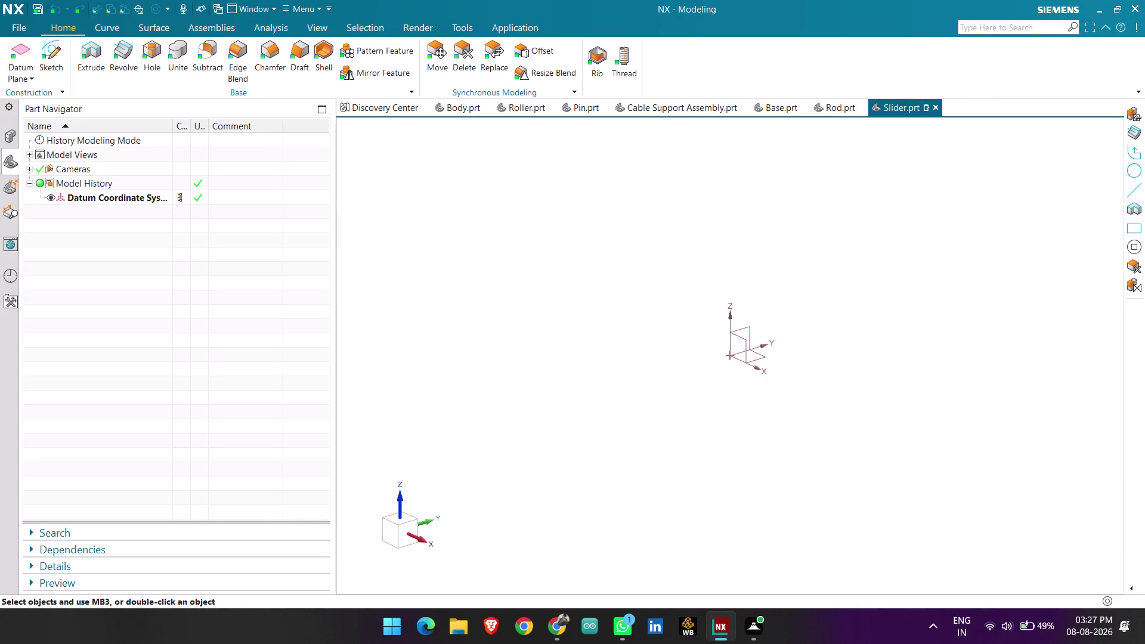
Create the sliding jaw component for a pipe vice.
Open a sketch on the Slider's Front datum plane, ready to draw lines.
click(53, 50)
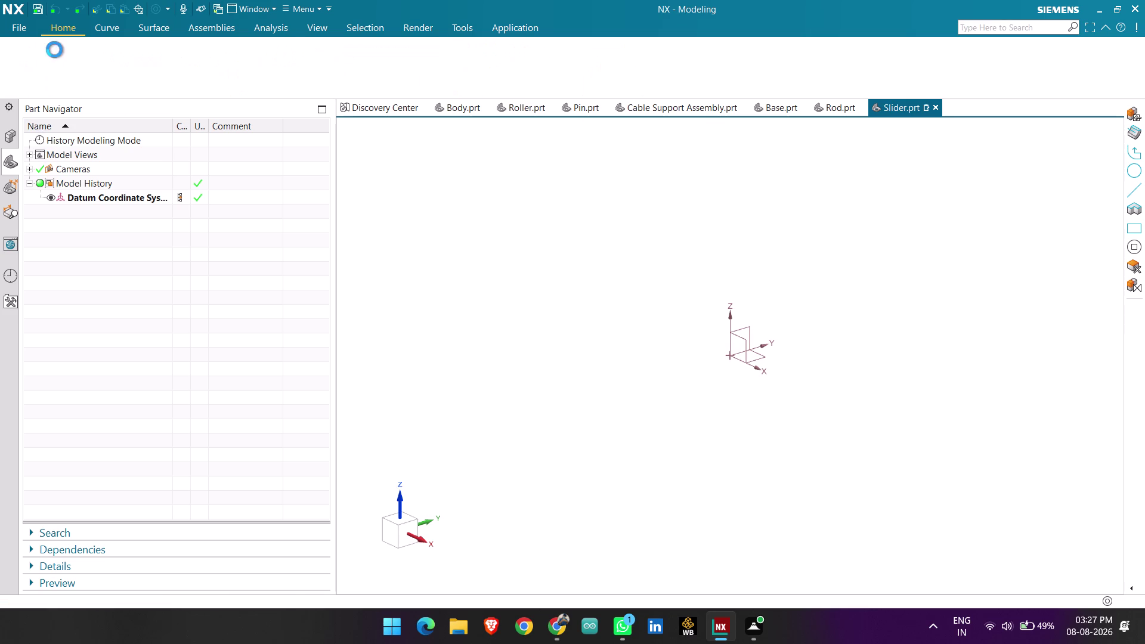
click(670, 232)
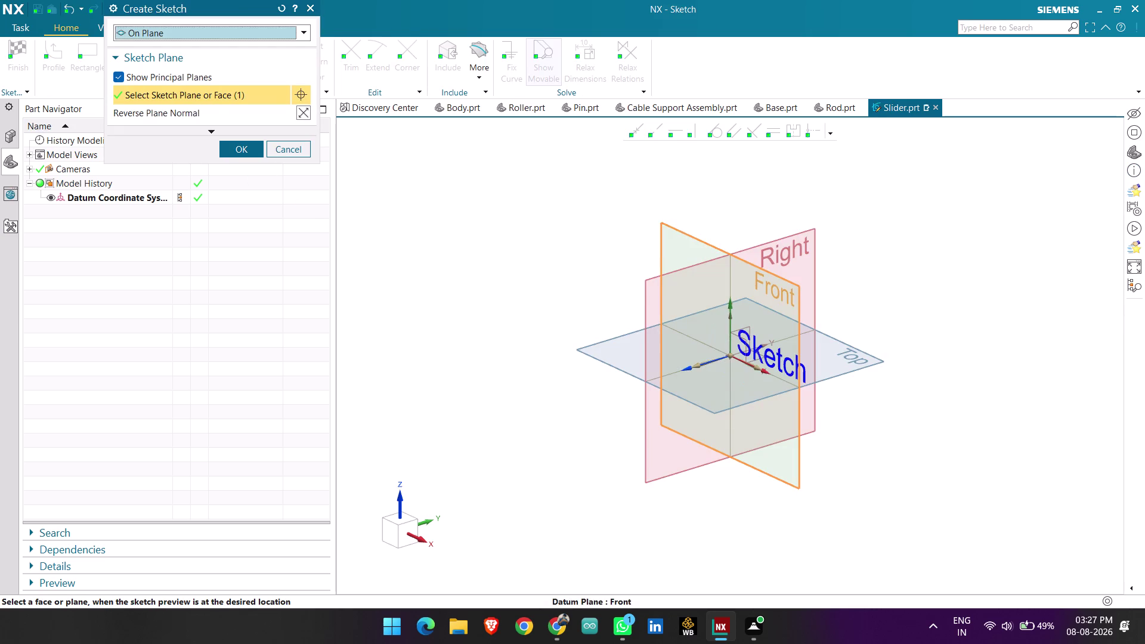
middle_click(675, 235)
scroll(up, 3)
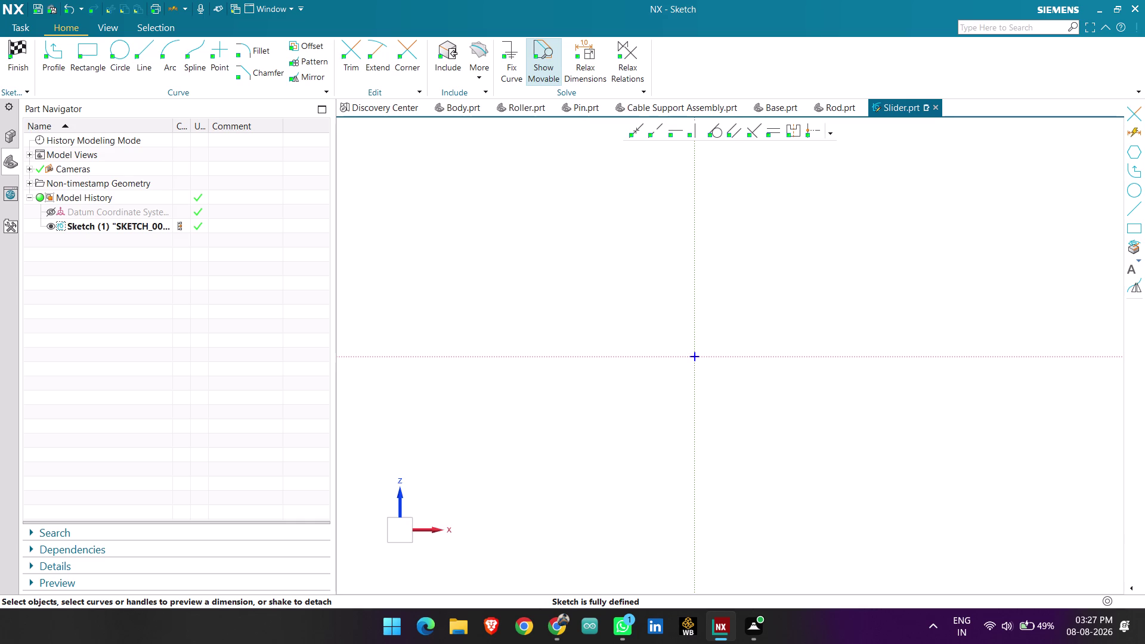
click(151, 49)
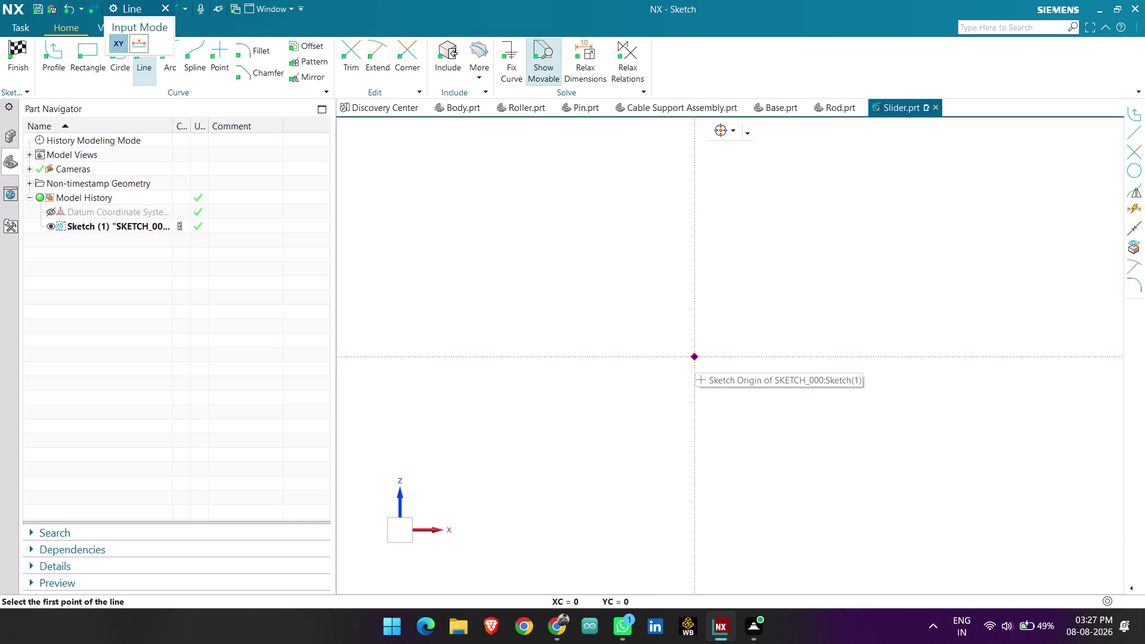
click(696, 357)
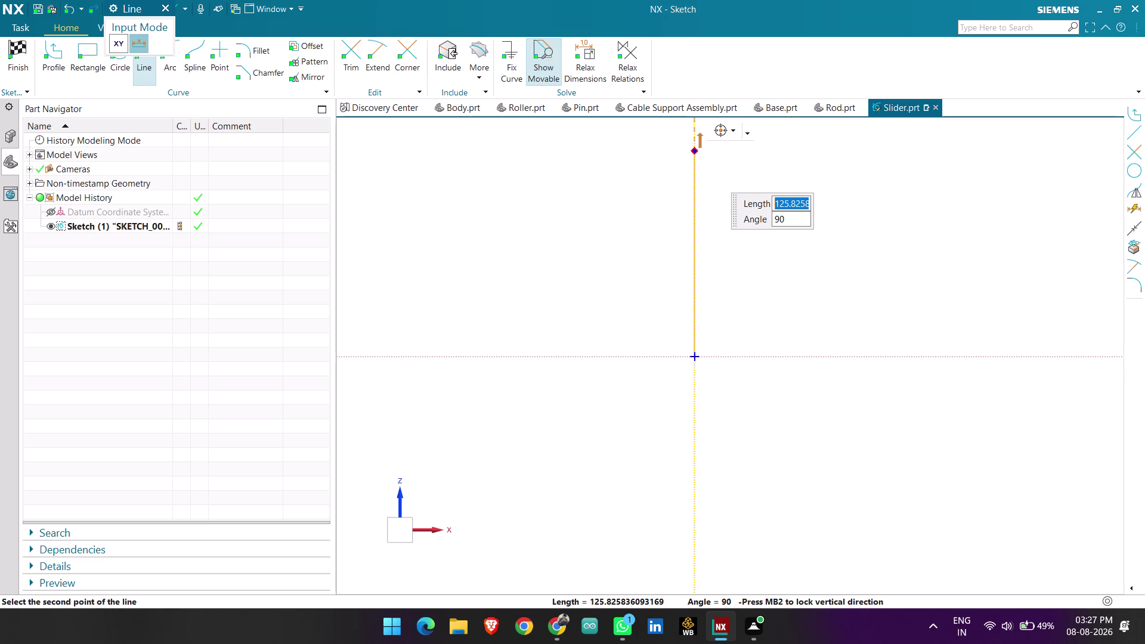
text(80)
key(Return)
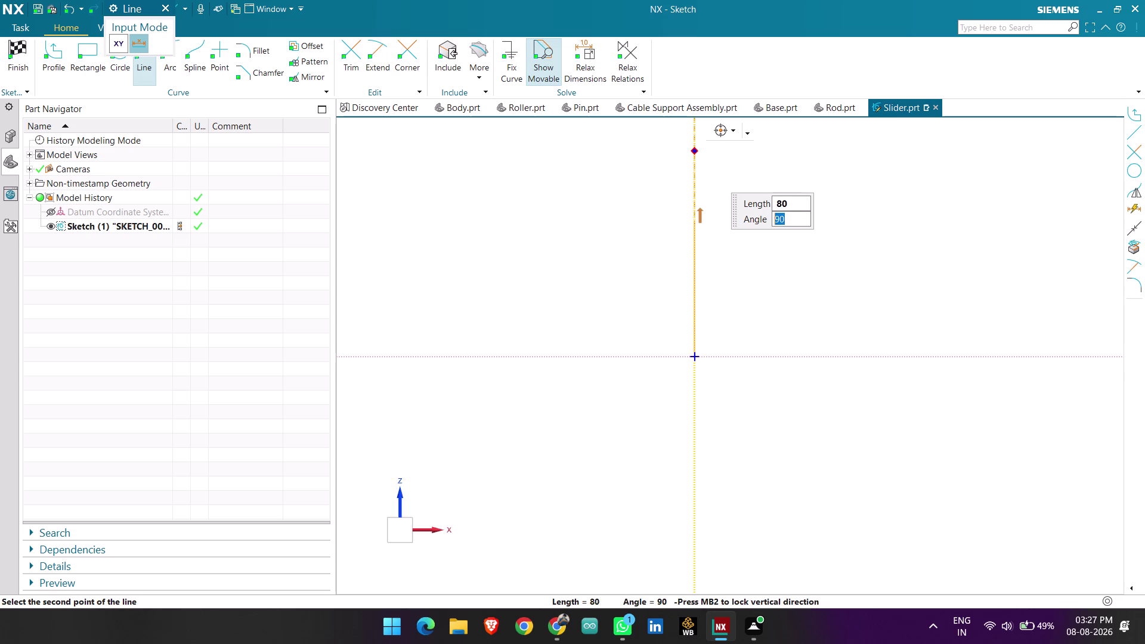
key(Return)
scroll(up, 3)
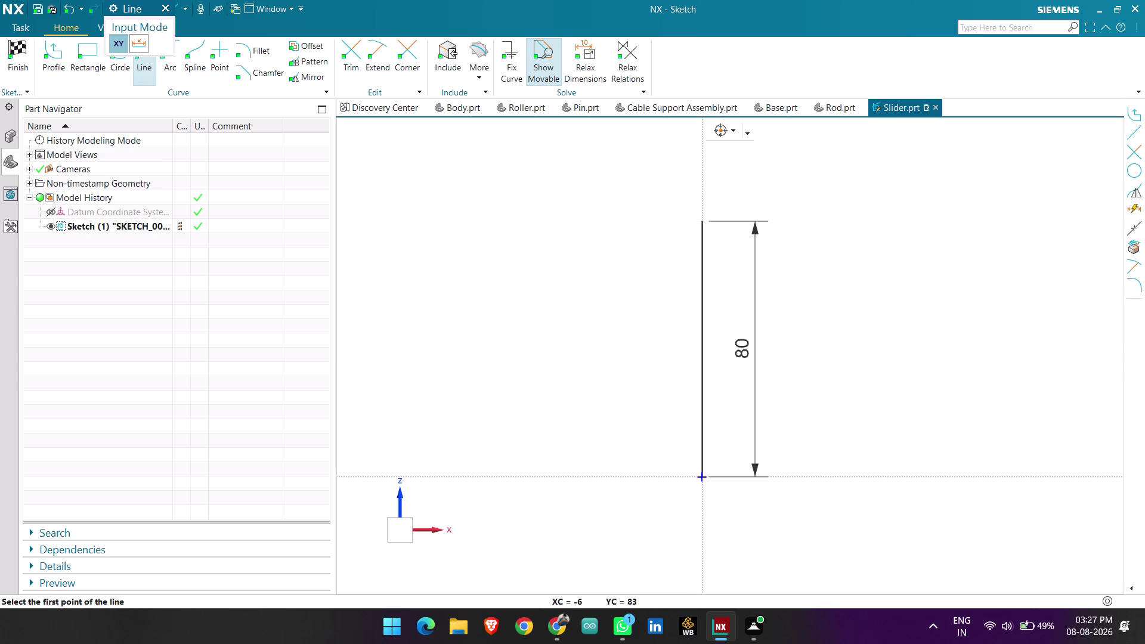
key(z)
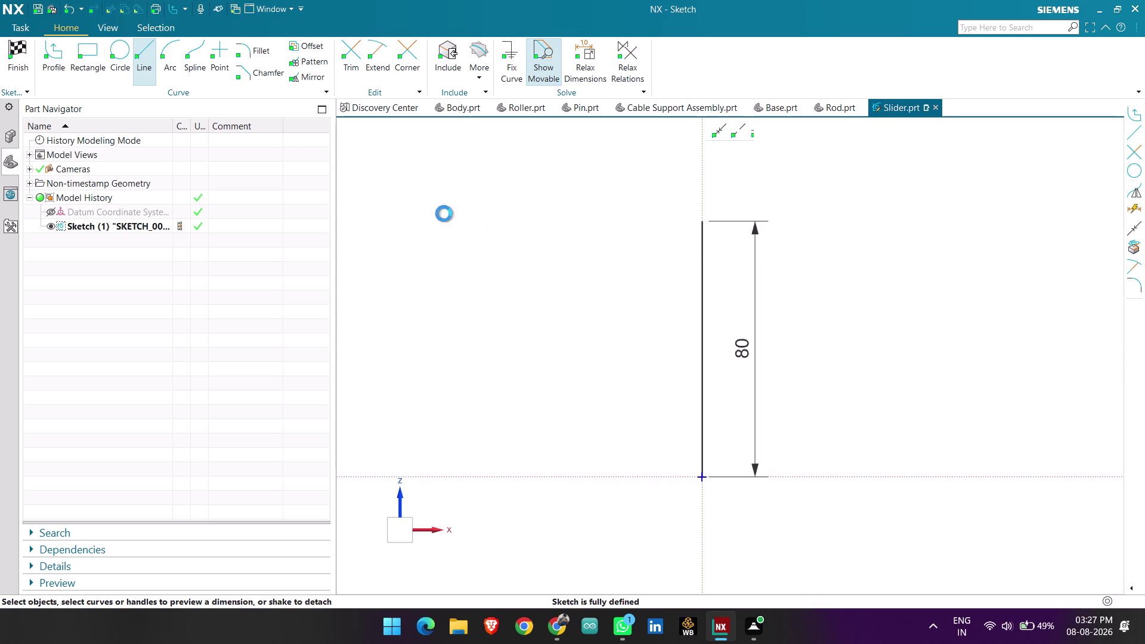
click(700, 220)
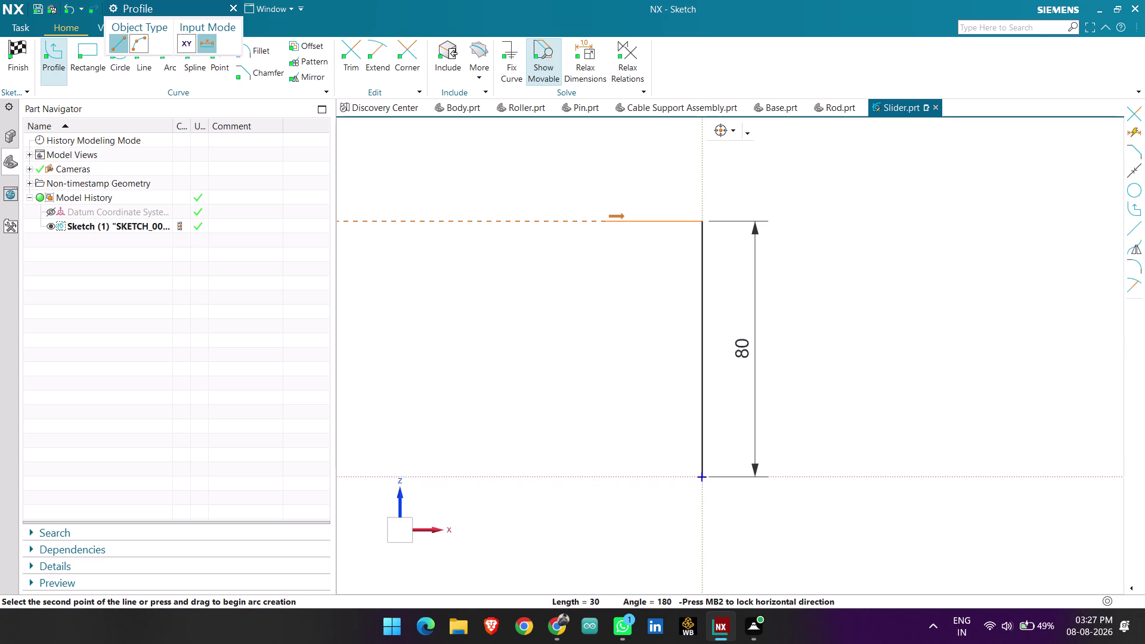
text(12)
key(Return)
key(Return)
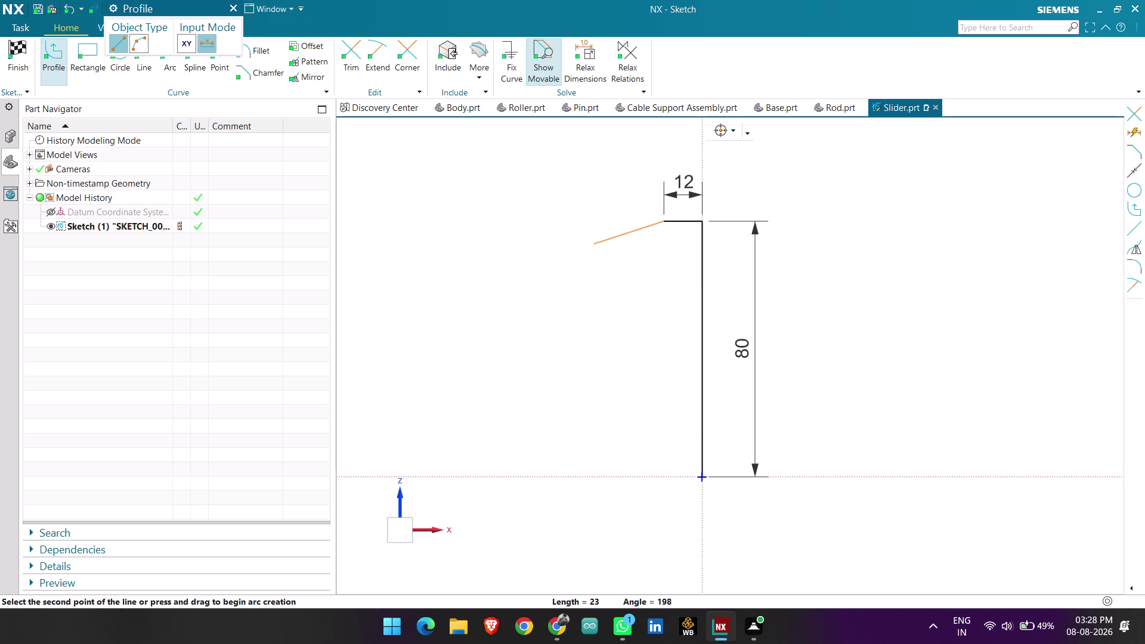
key(ctrl+z)
key(Escape)
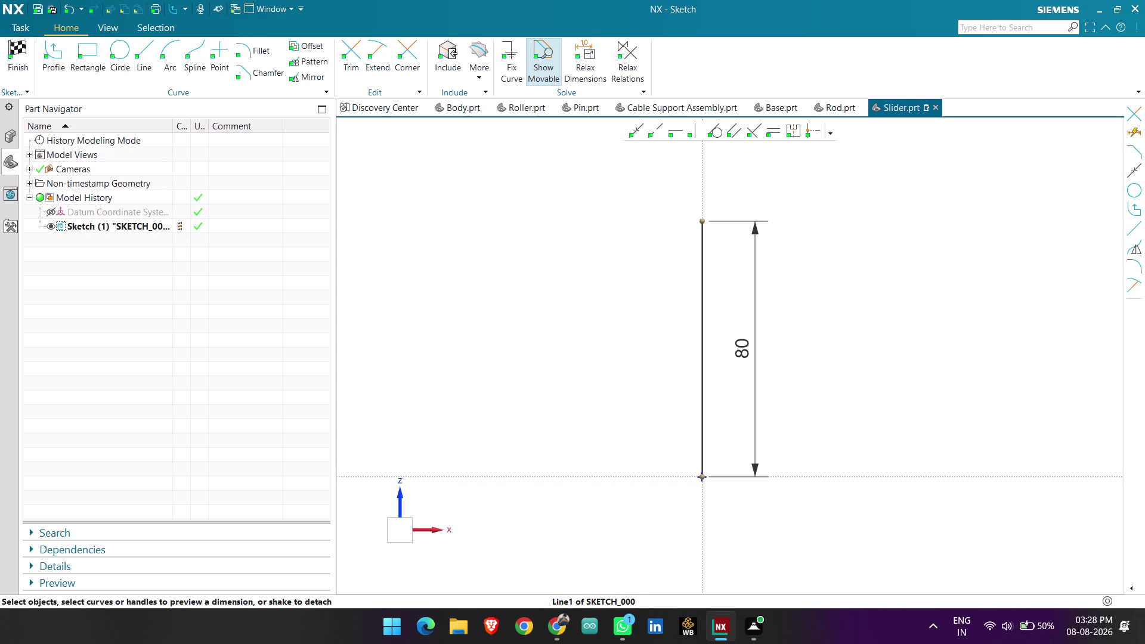
key(ctrl+z)
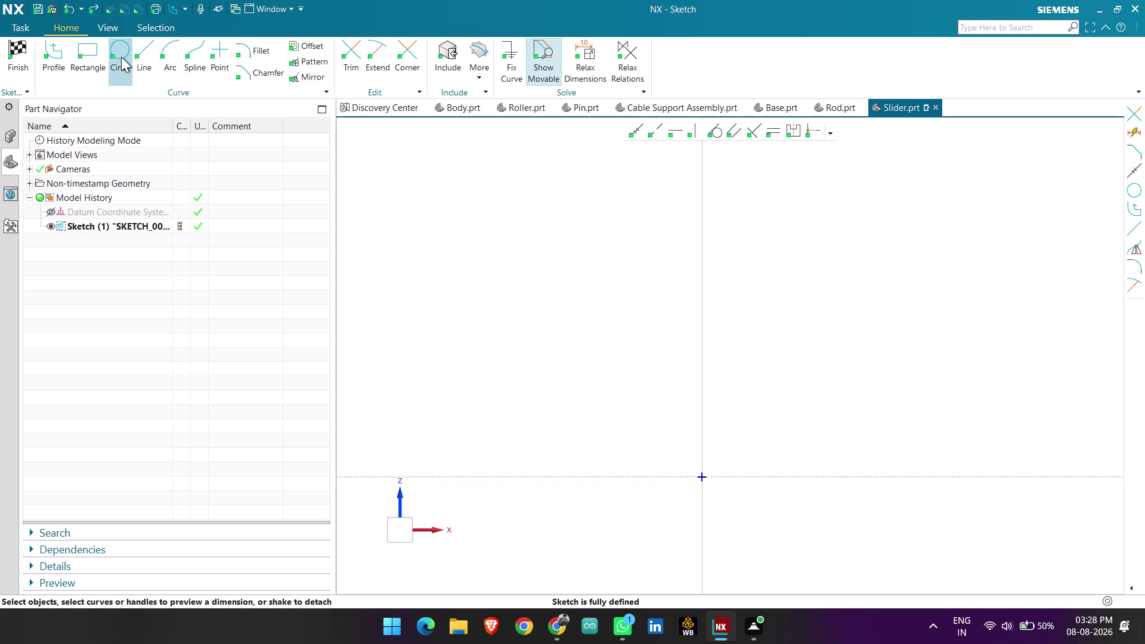
Draw a 48 mm diameter circle centred at the sketch origin.
click(122, 56)
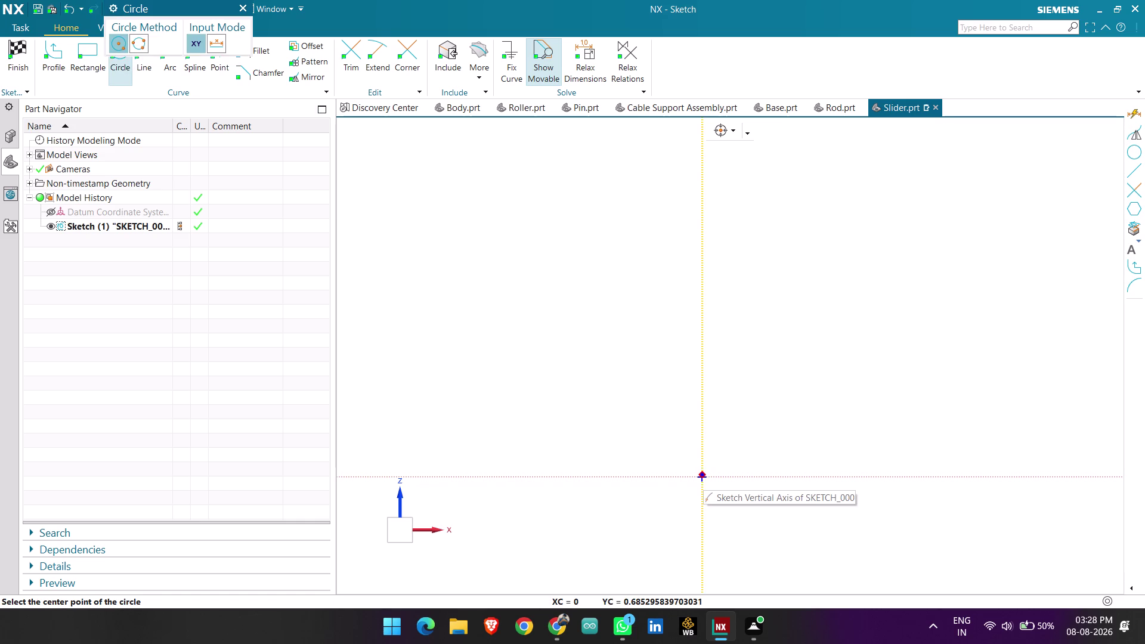
click(703, 479)
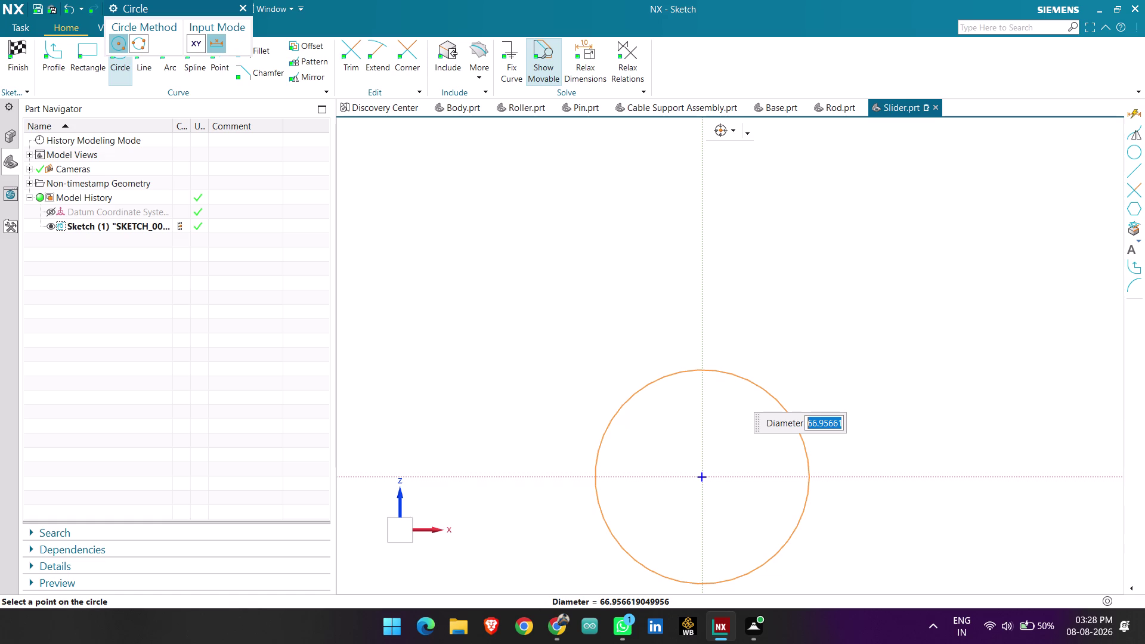
text(48)
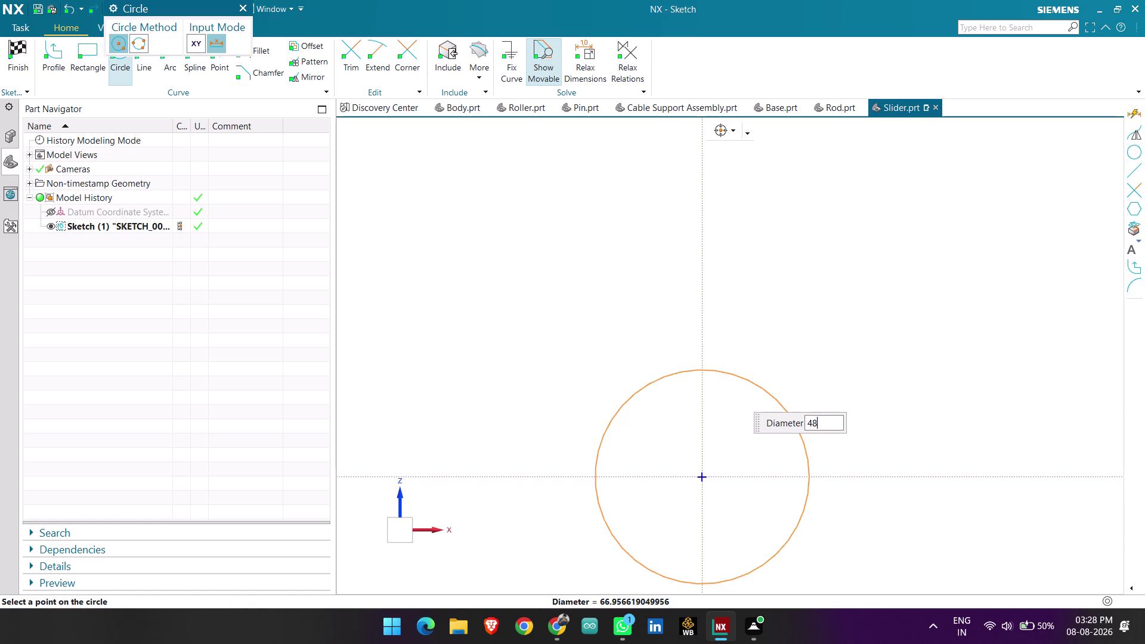
key(Return)
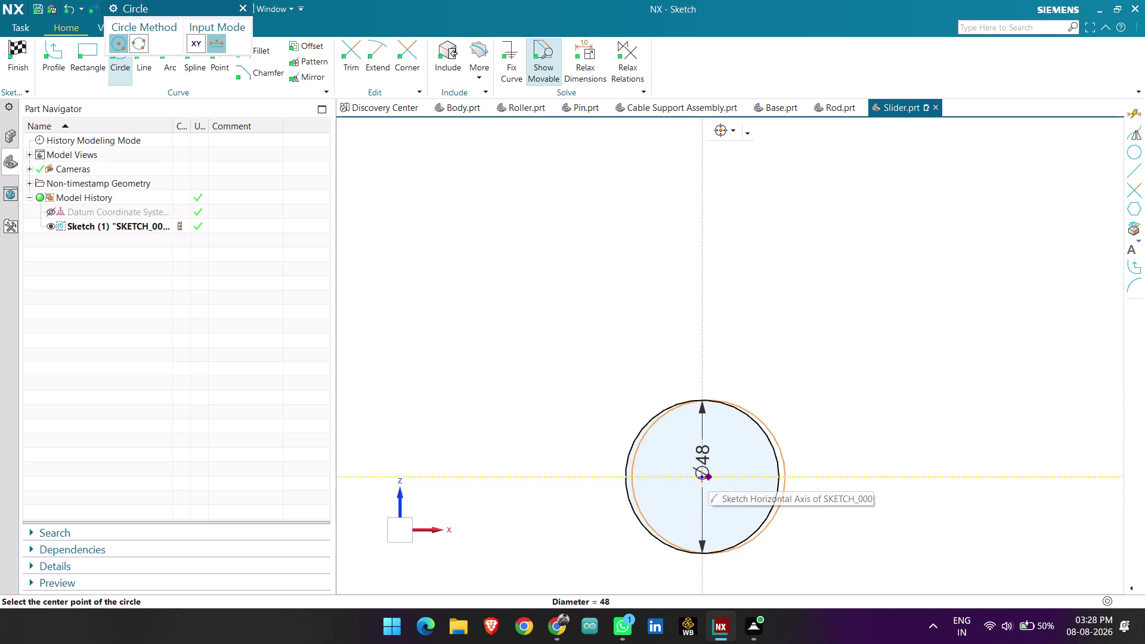
key(Escape)
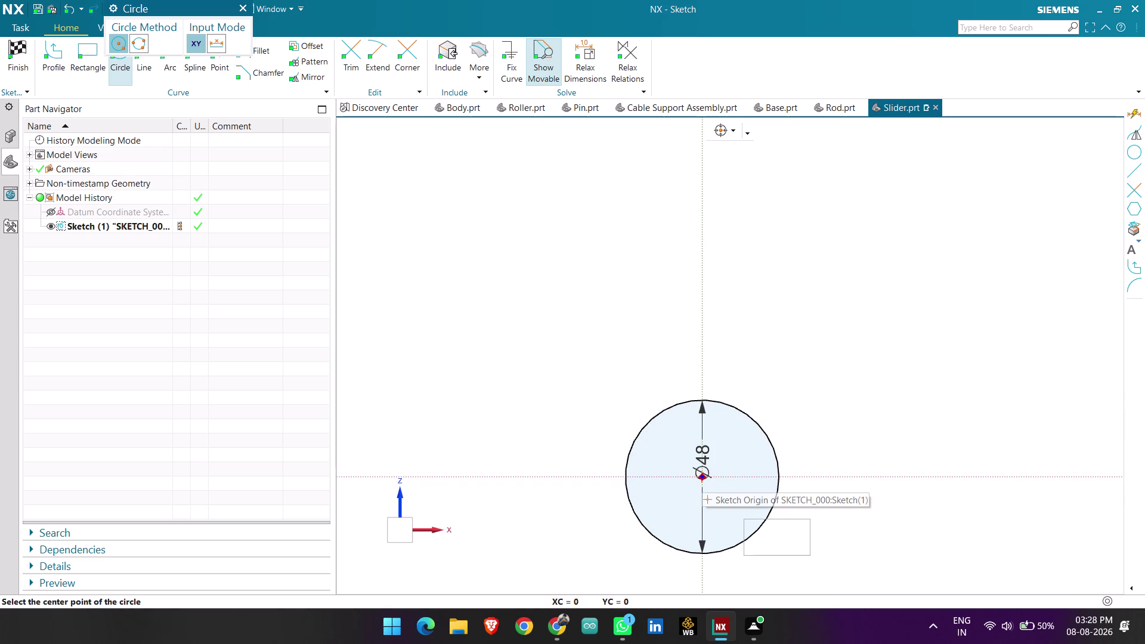
Add a concentric 72 mm diameter circle at the origin.
click(702, 478)
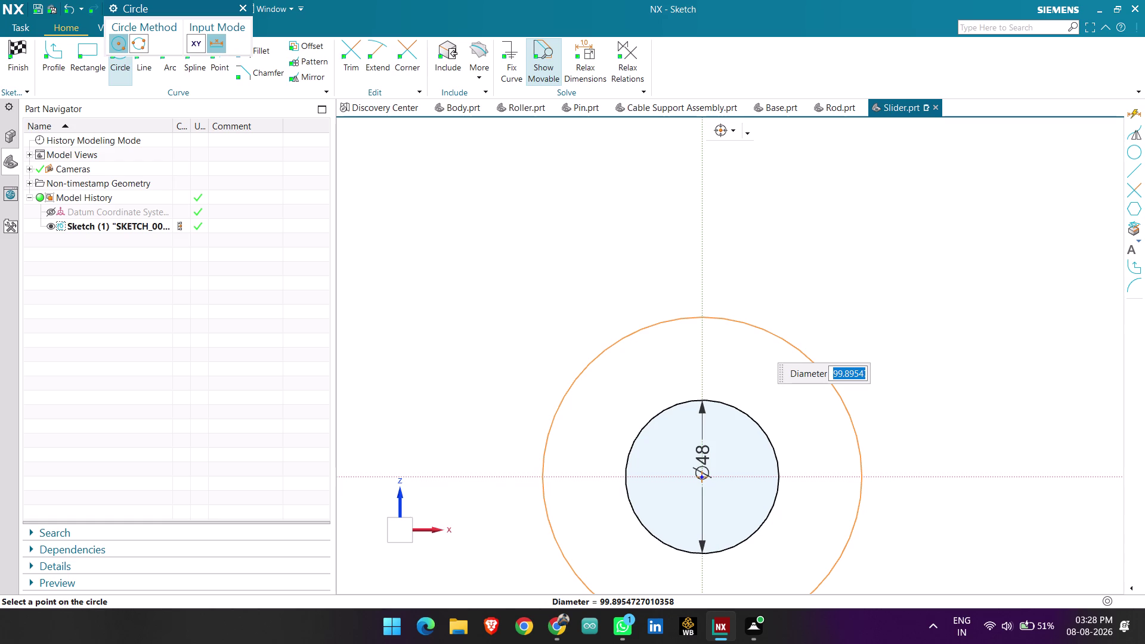
key(3)
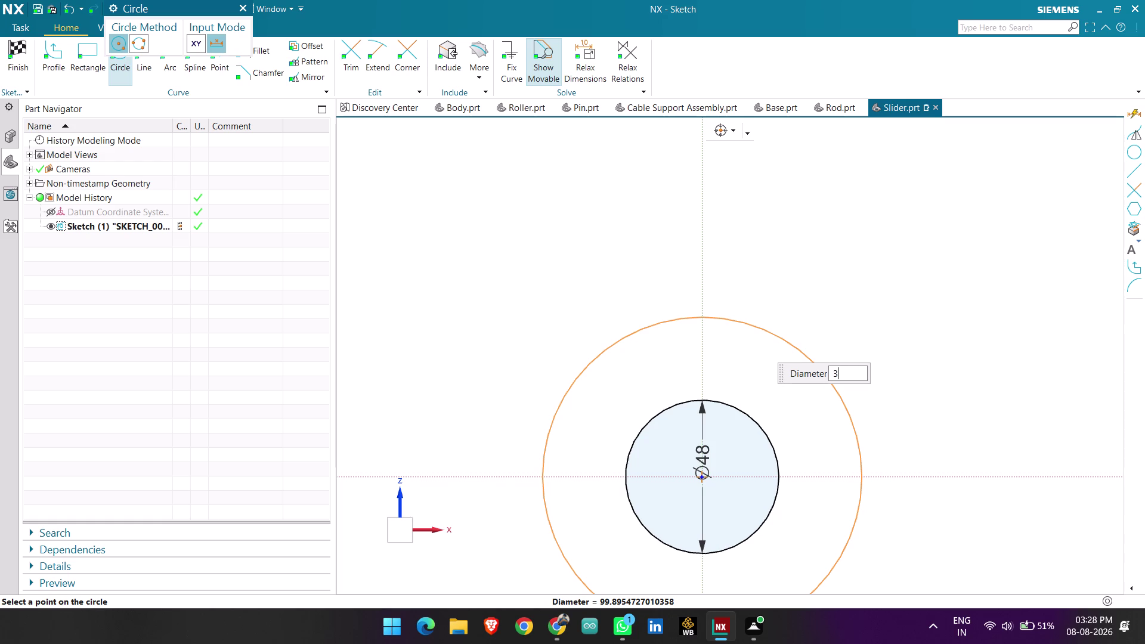
key(6)
key(shift+asterisk)
key(2)
key(Return)
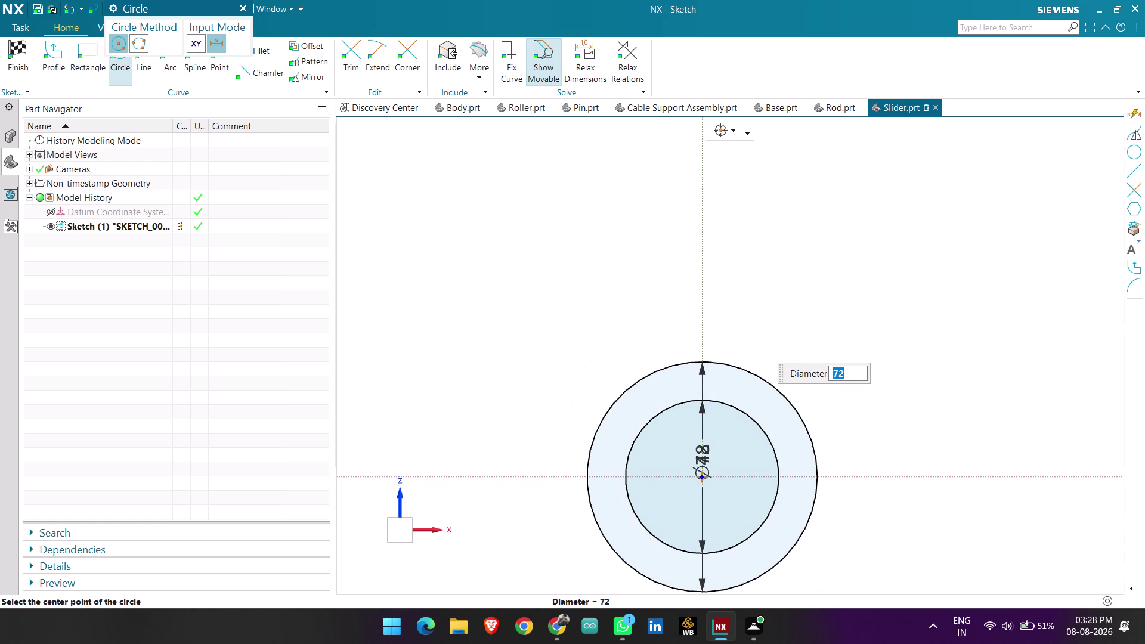
key(Escape)
key(Escape)
key(Escape)
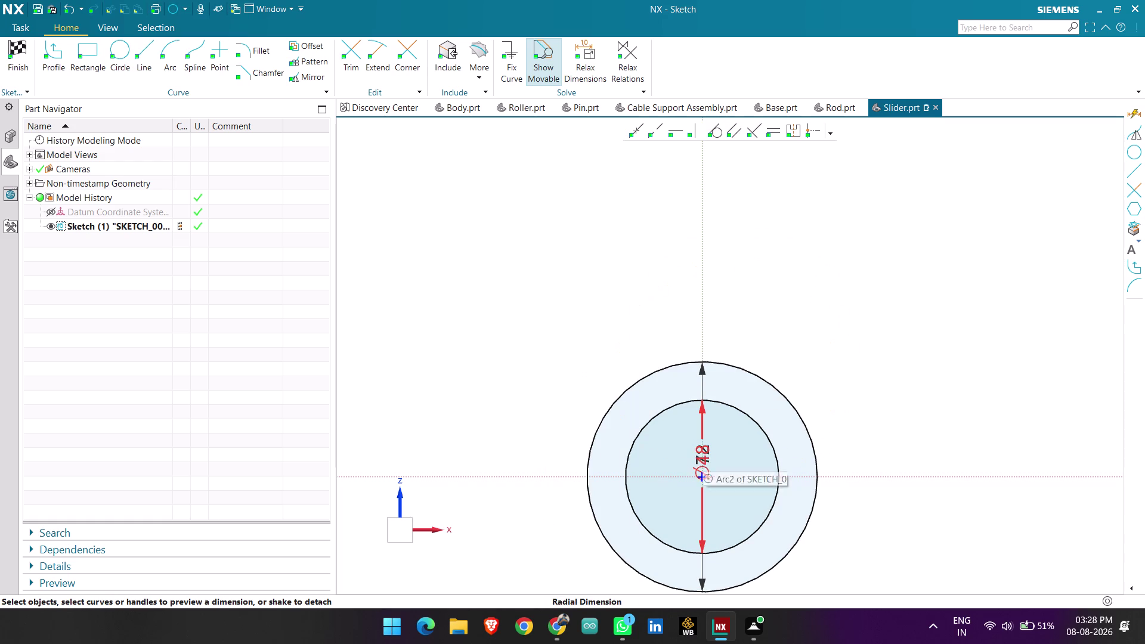
Move the Ø48 and Ø72 dimensions outside the circles.
drag(702, 456, 862, 348)
drag(701, 452, 795, 303)
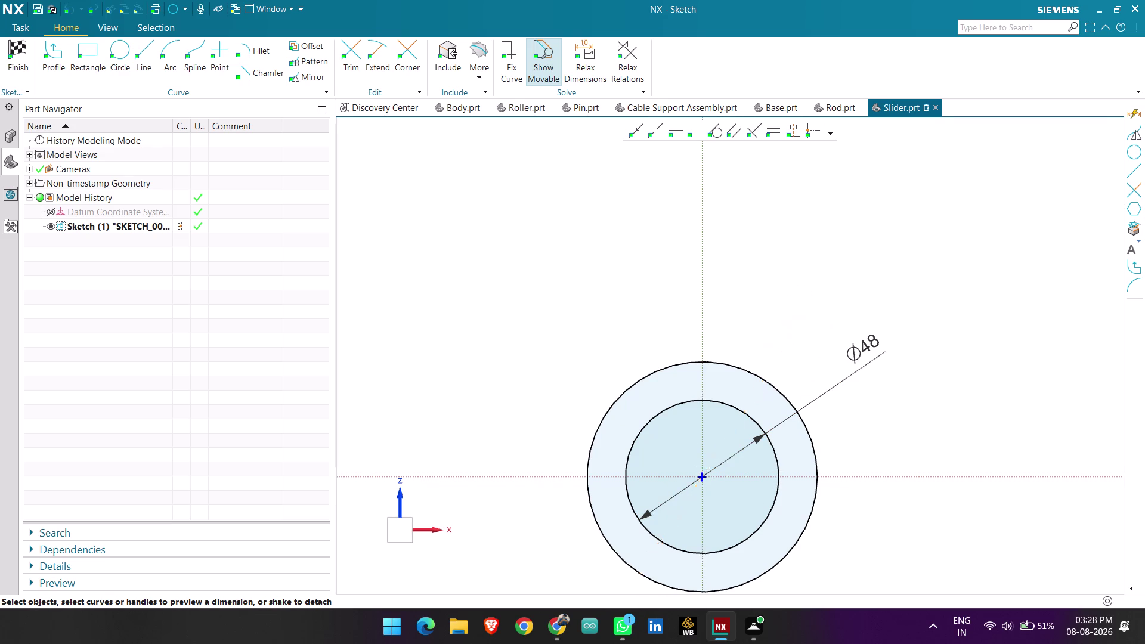
scroll(down, 3)
scroll(up, 3)
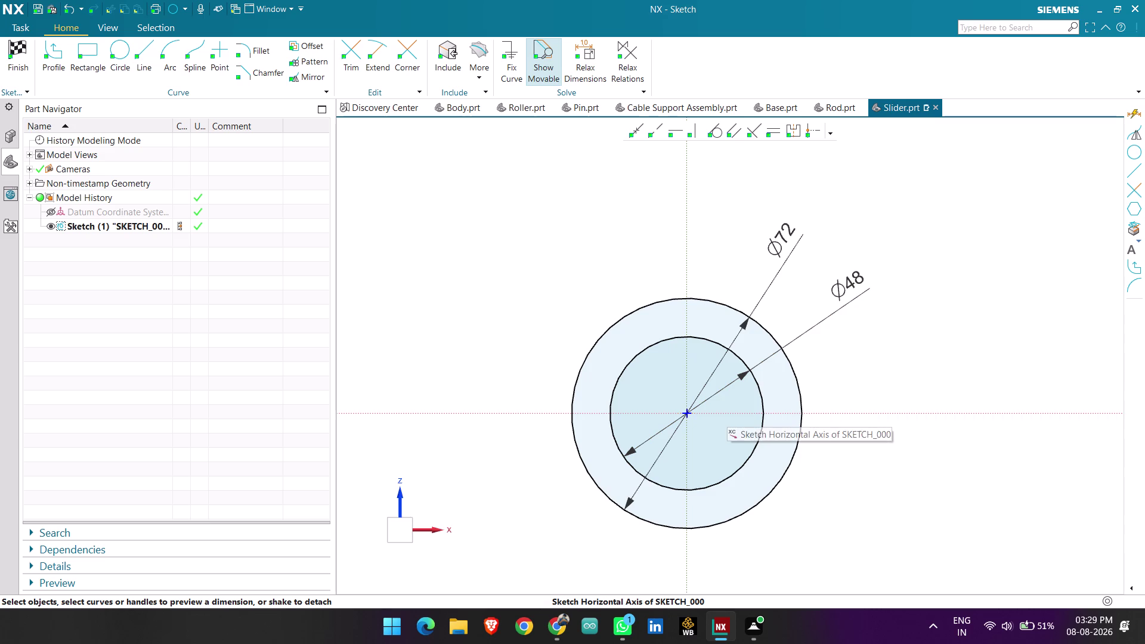
click(146, 54)
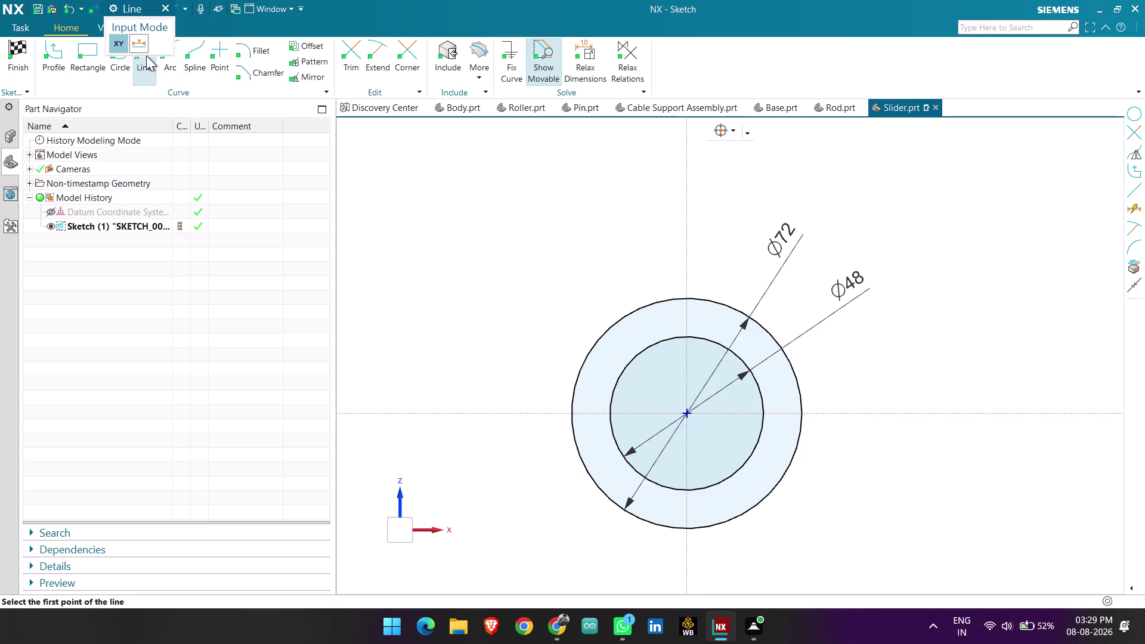
Draw a 40 mm vertical line up from the circle centre.
click(686, 413)
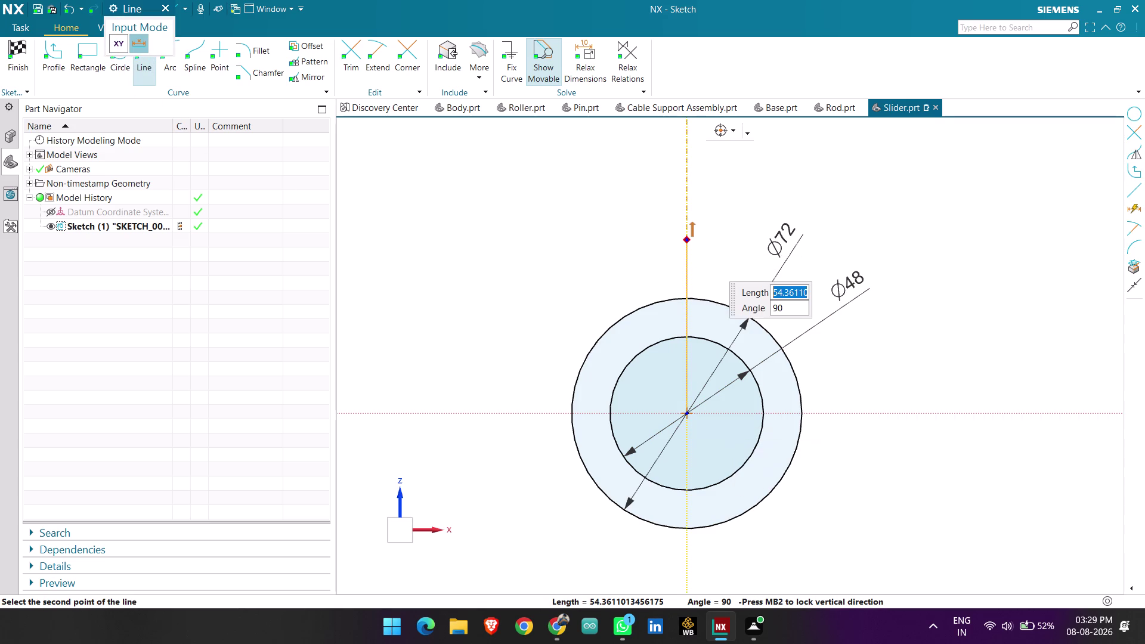
text(40)
key(Return)
key(Return)
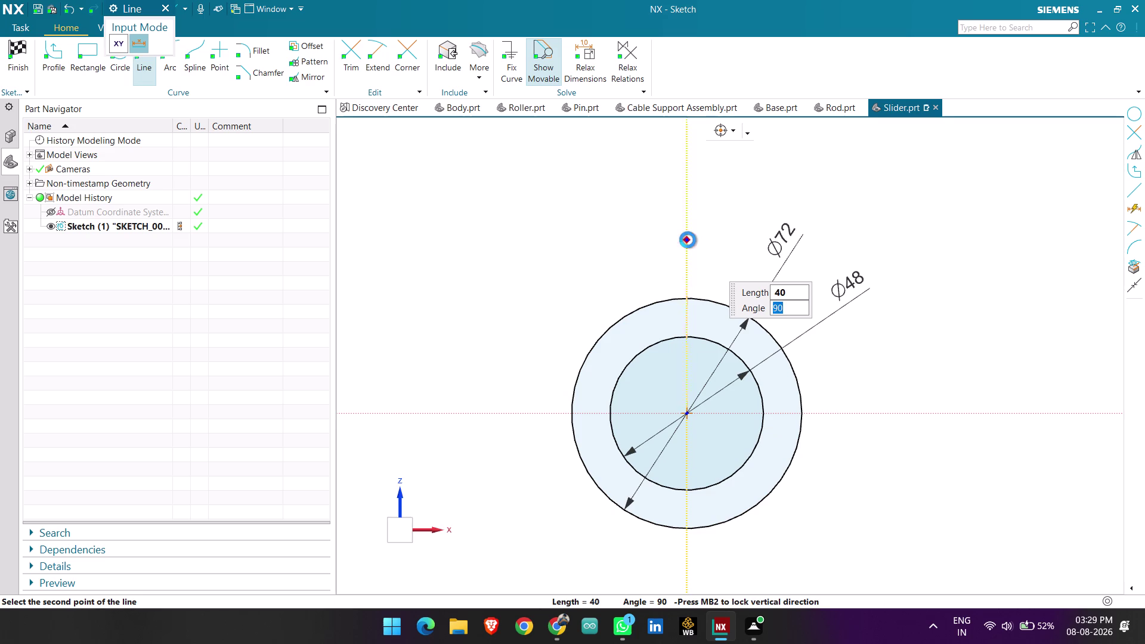
key(Escape)
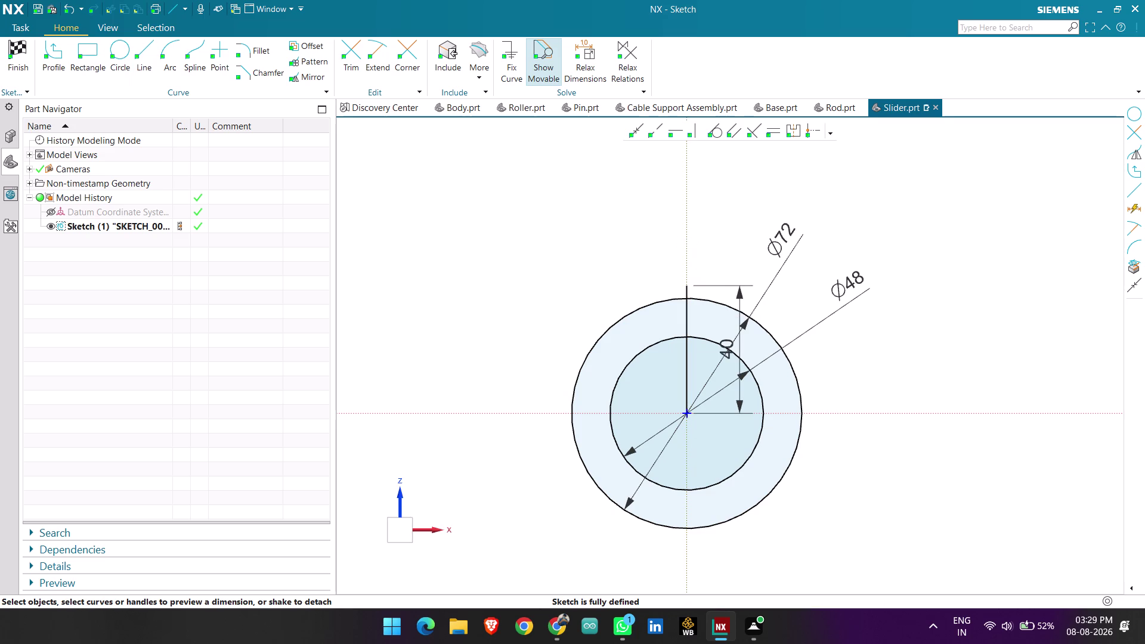
click(150, 48)
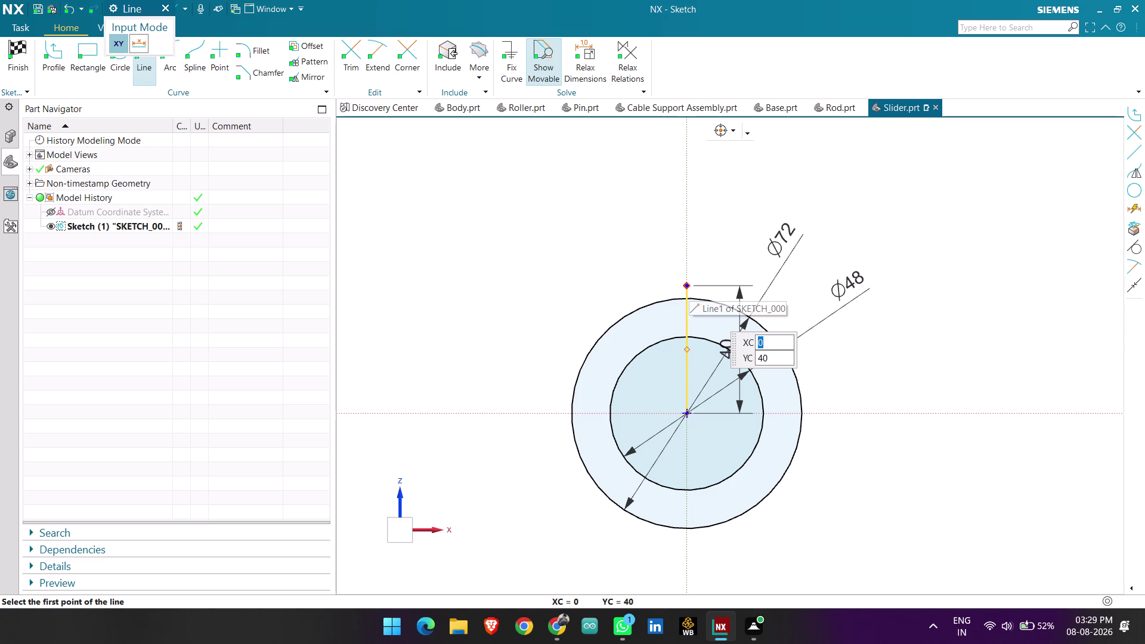
Add a 12 mm leftward top edge and a short downward stub at its end.
click(689, 290)
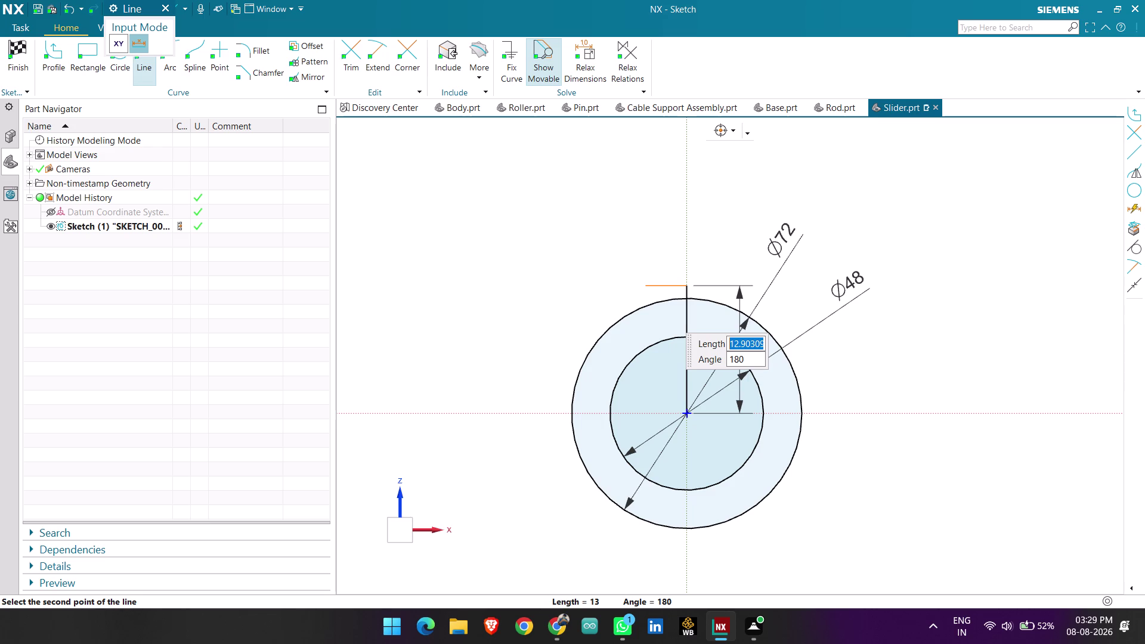
text(12)
key(Return)
key(Return)
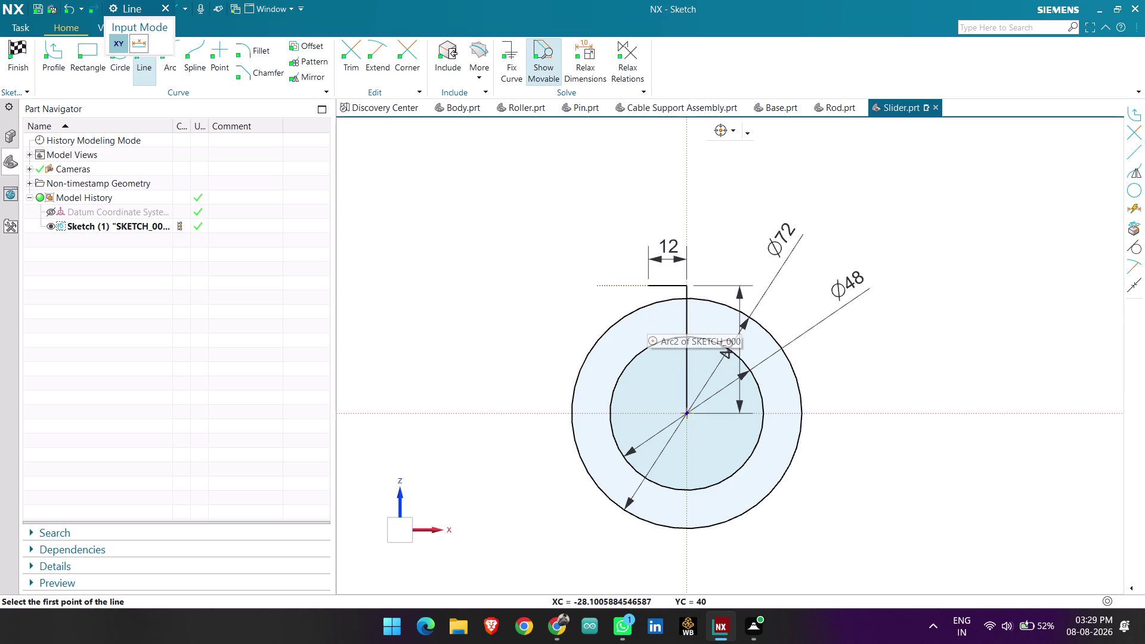
click(644, 288)
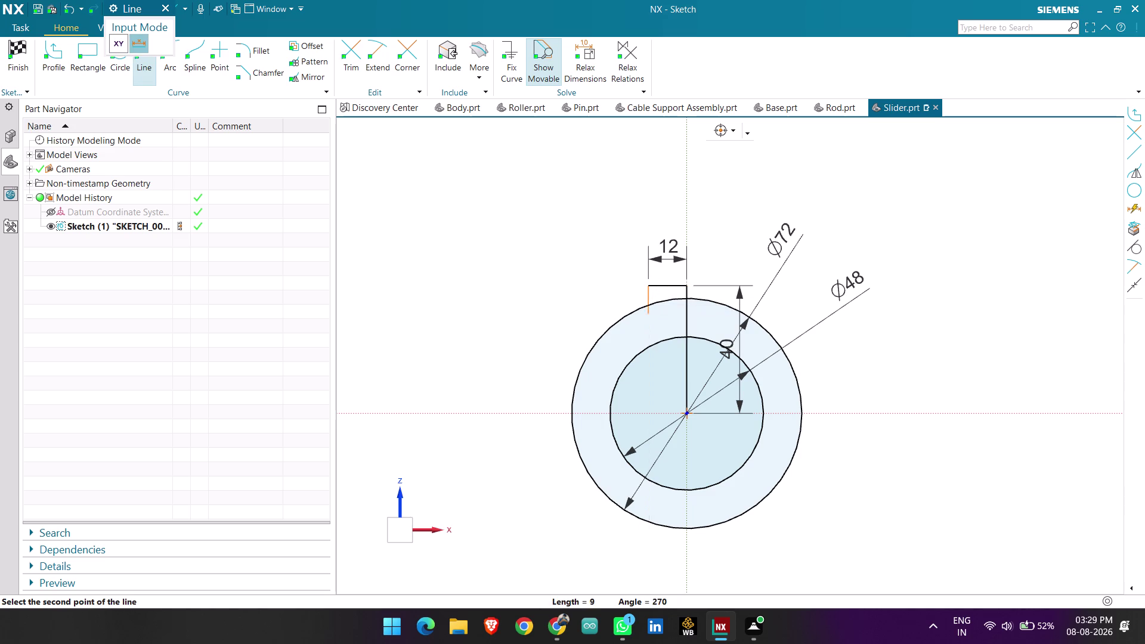
click(653, 317)
Exit the Line command and undo the last sketch action.
key(Escape)
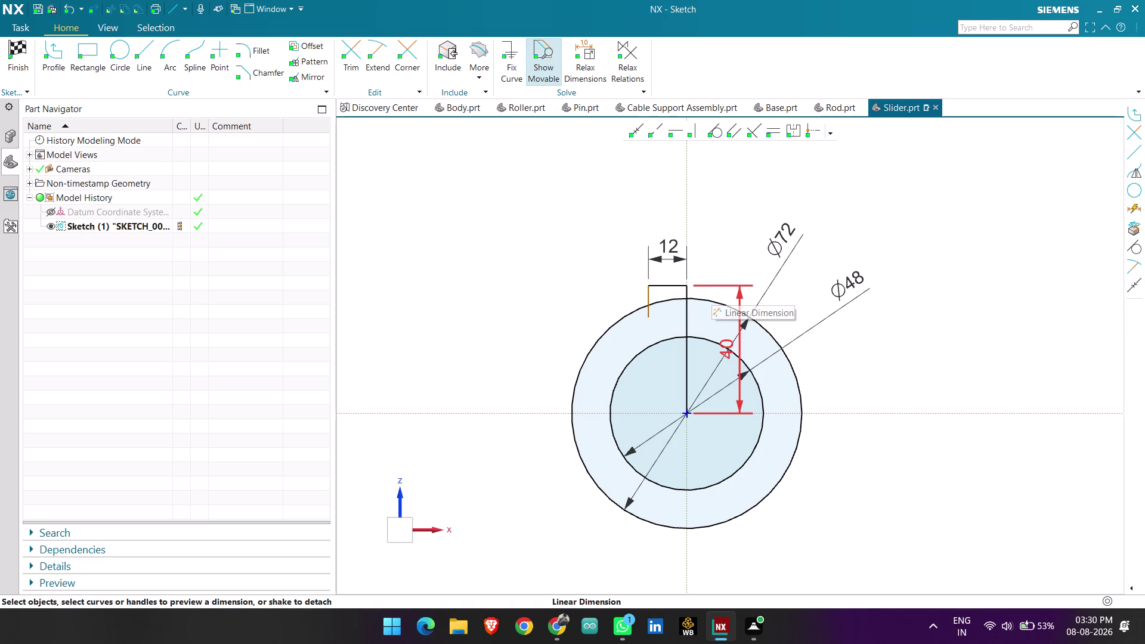
key(ctrl+z)
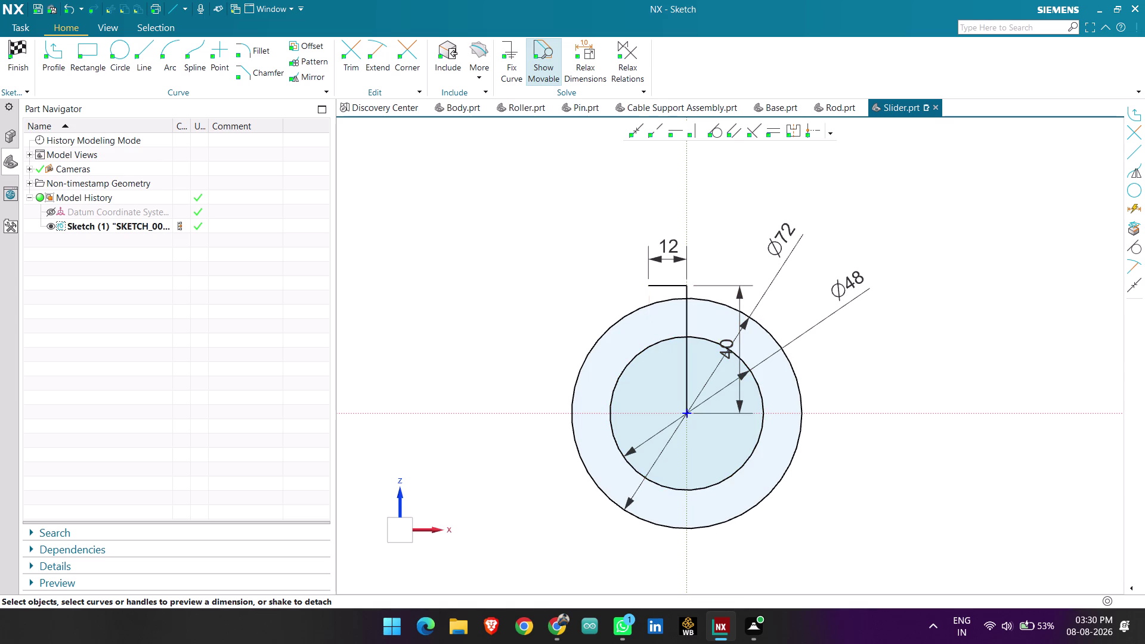
Remove the old top edge lines and change the vertical dimension to 44 mm.
key(ctrl+z)
double_click(720, 340)
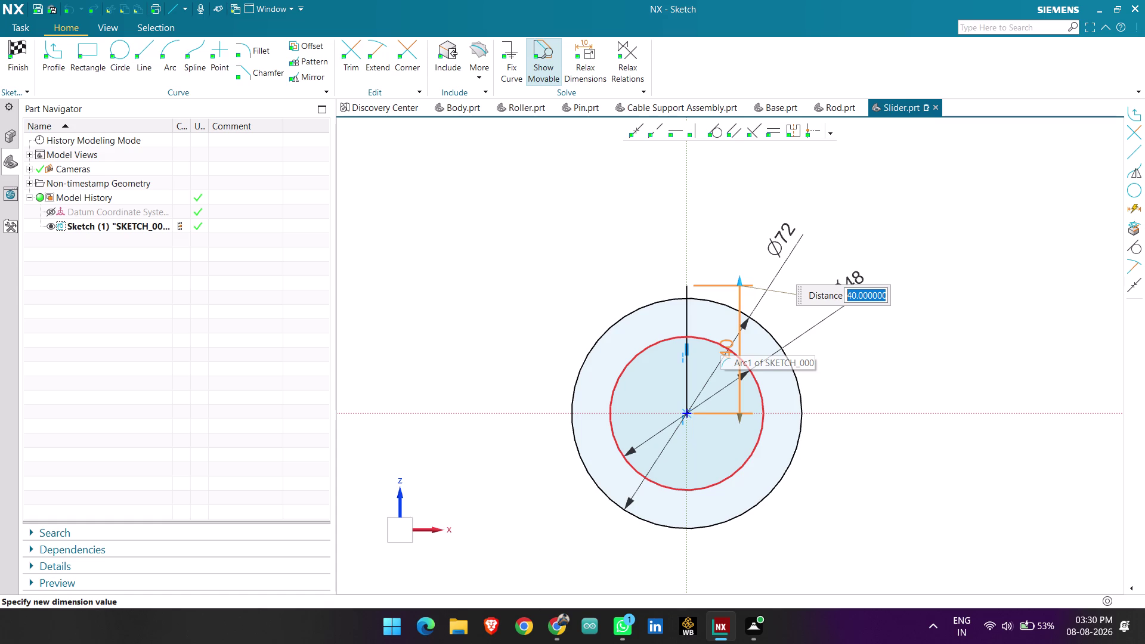
text(44)
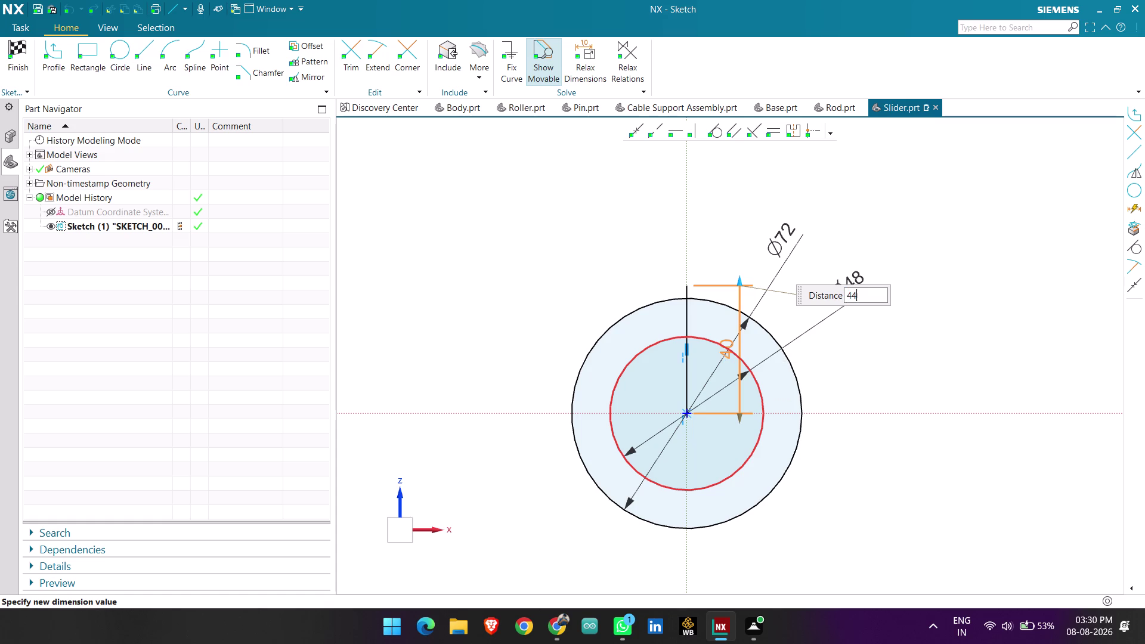
key(Return)
scroll(up, 3)
middle_click(716, 242)
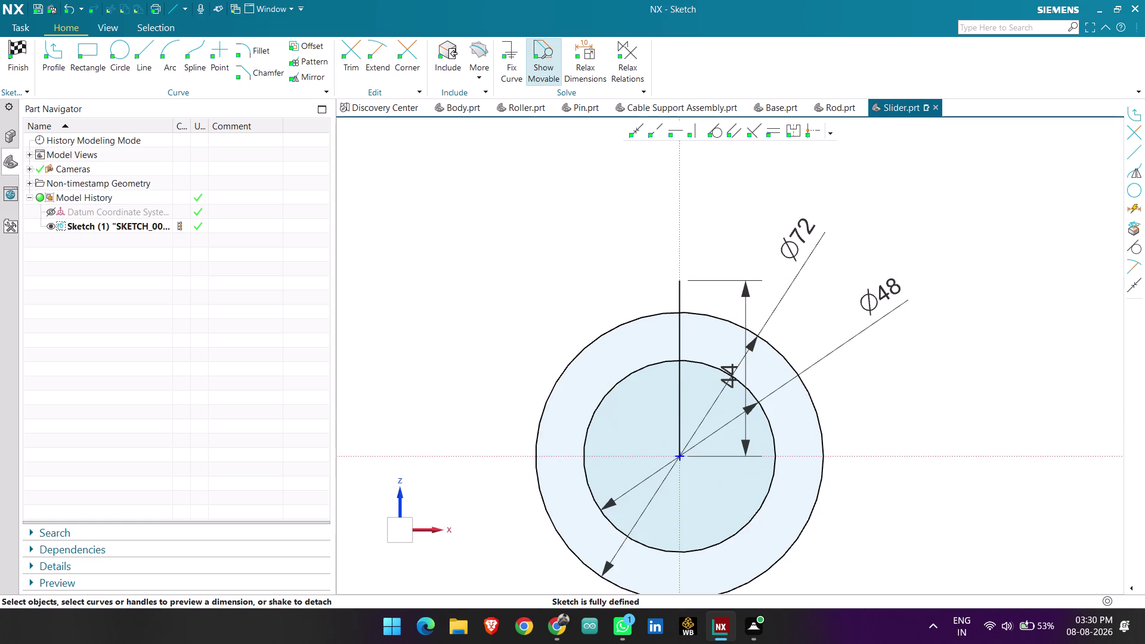
Redraw the 12 mm leftward top edge and start a line at its left end.
click(133, 64)
click(680, 282)
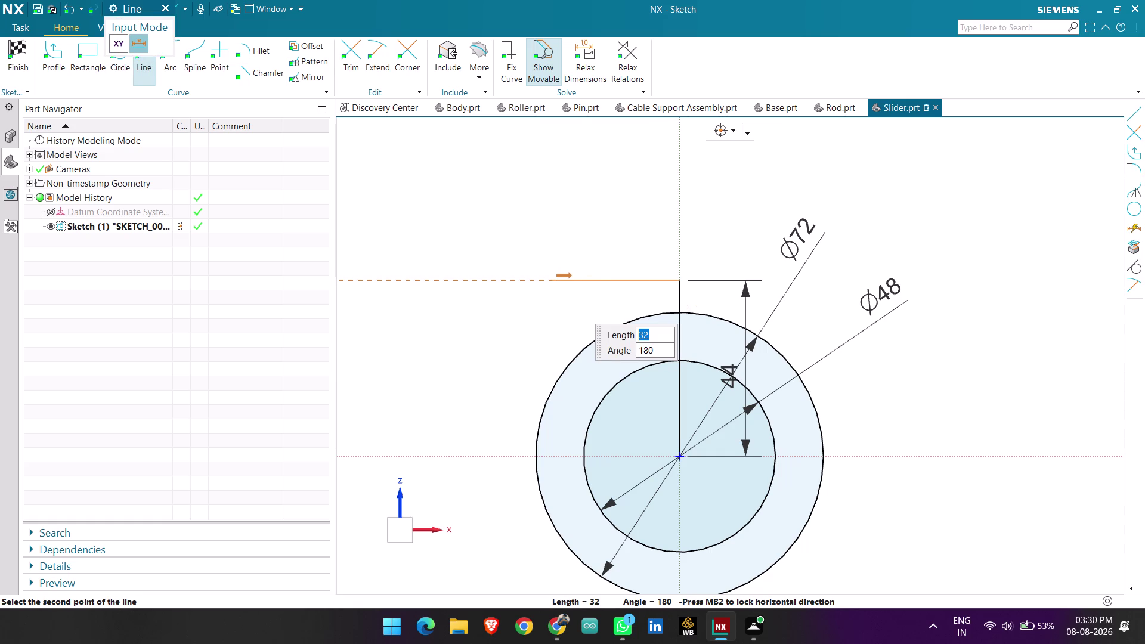
text(12)
key(Return)
key(Return)
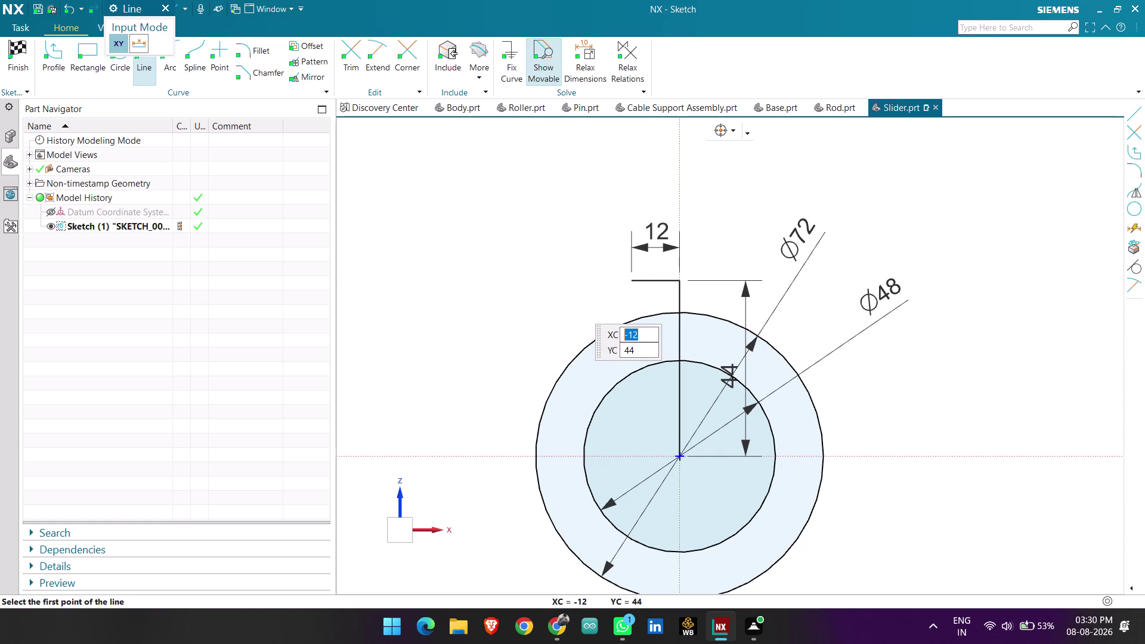
click(632, 285)
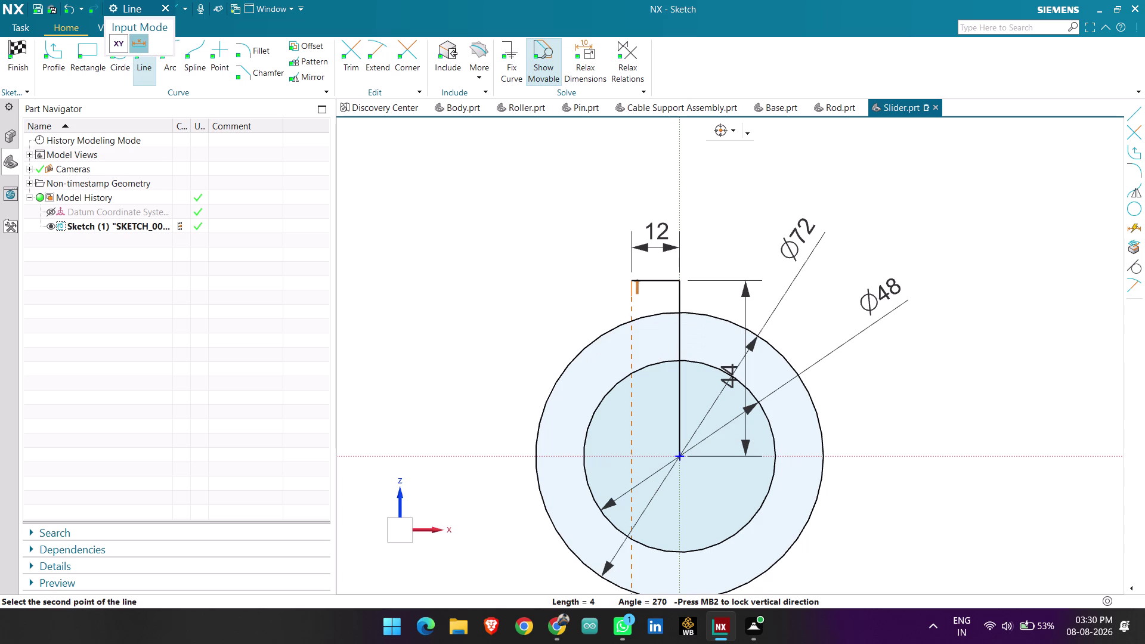
Draw the short left side and extend it to the 72 mm circle.
click(632, 299)
key(Escape)
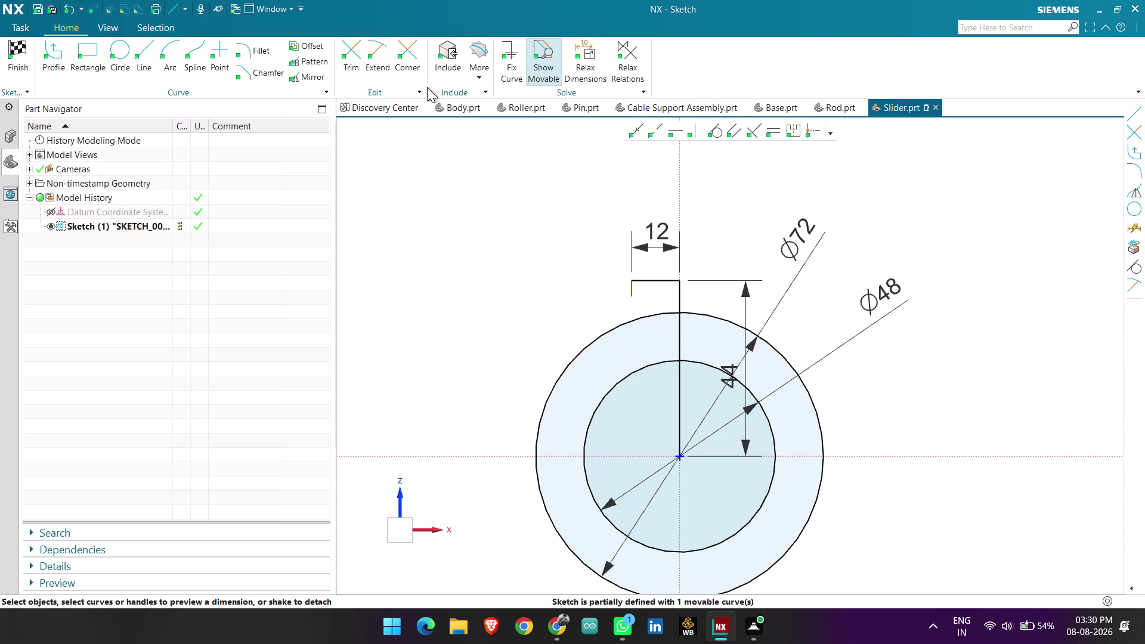
click(392, 60)
click(630, 289)
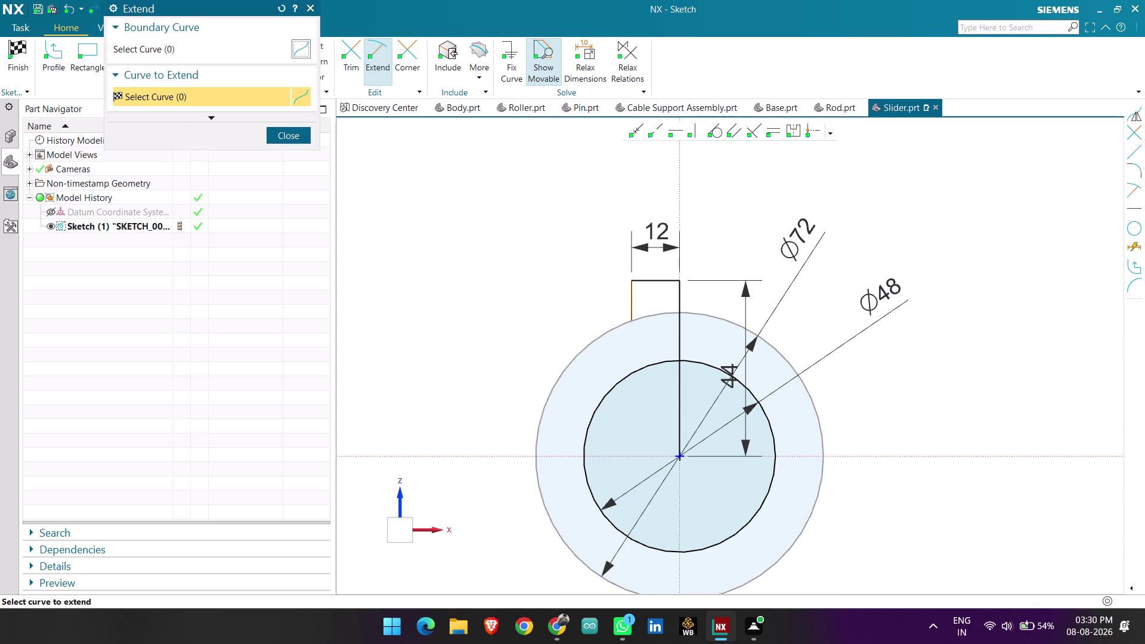
click(280, 132)
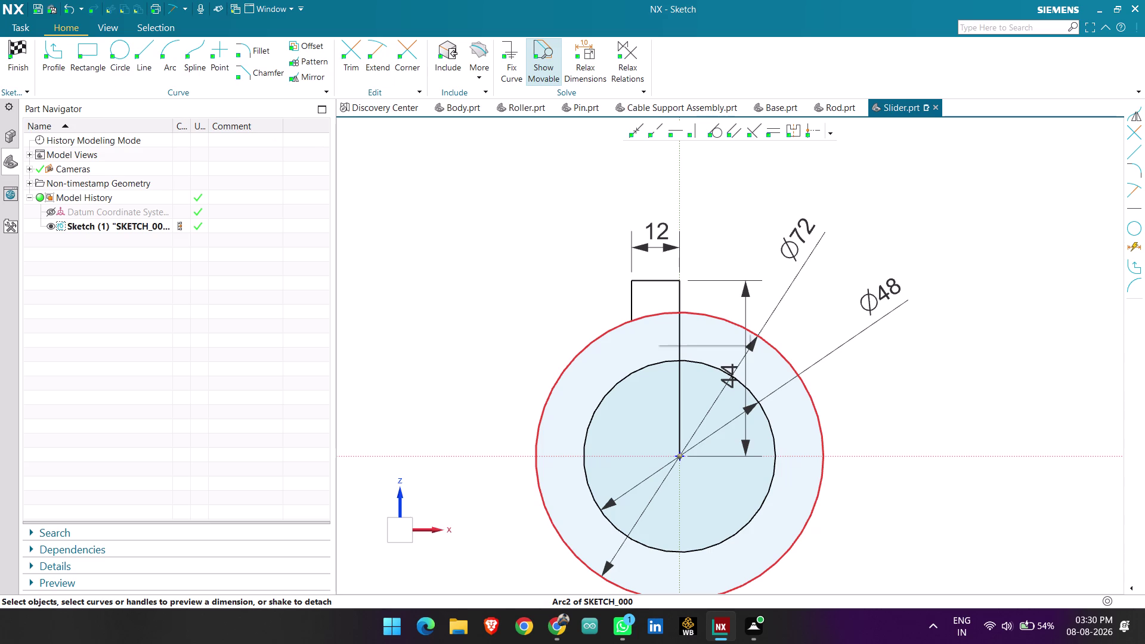
Trim the outer arc segment between the boss sides.
click(344, 50)
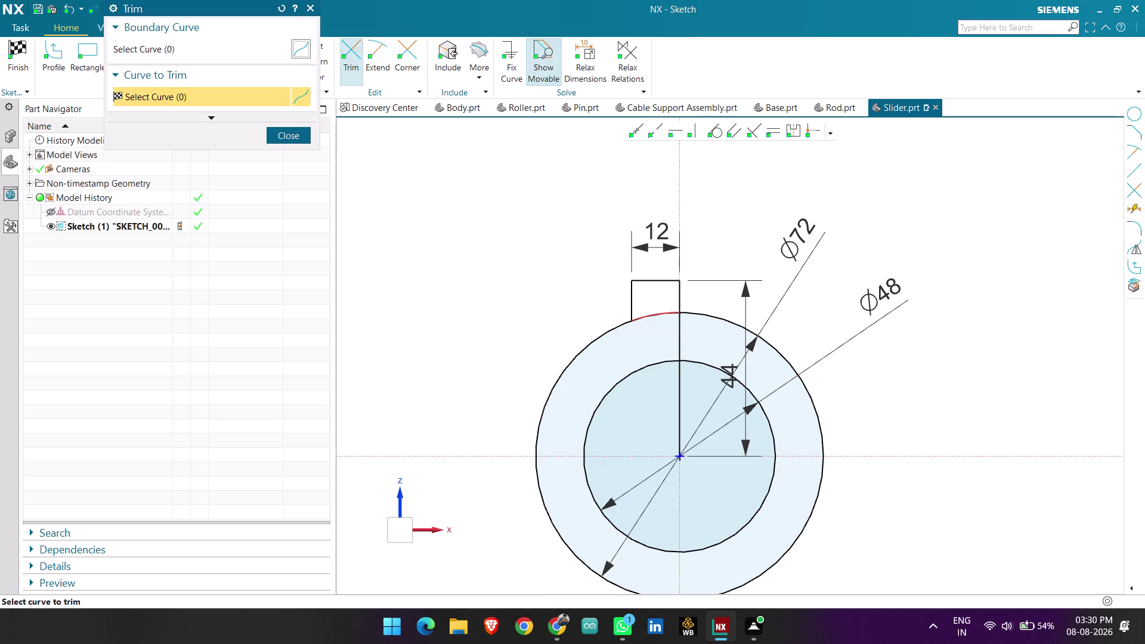
click(669, 309)
click(287, 137)
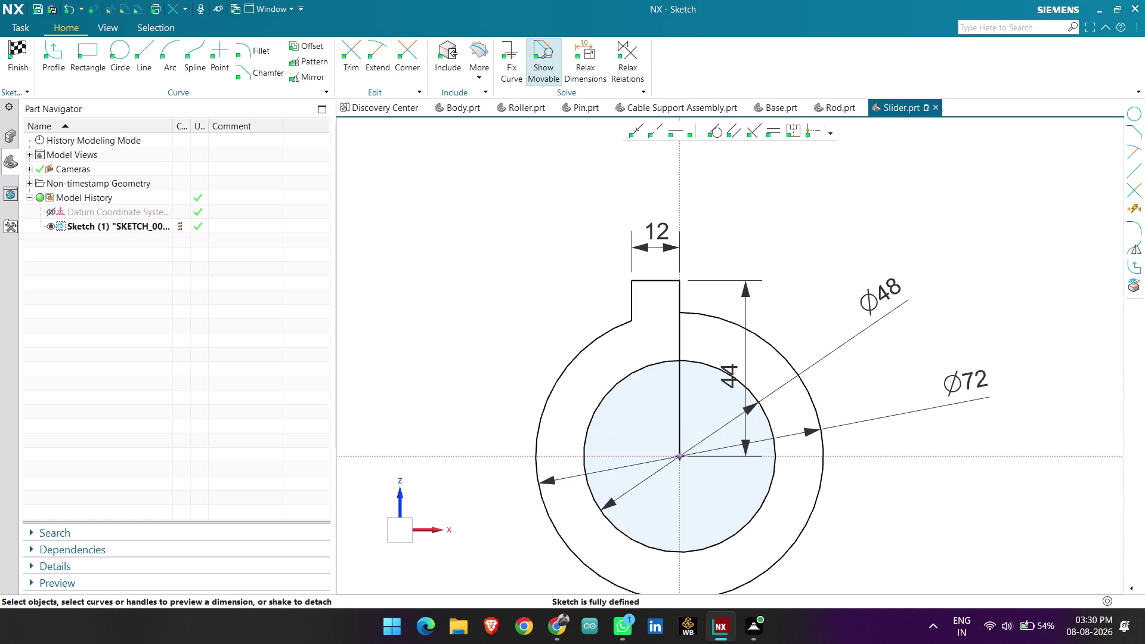
click(48, 53)
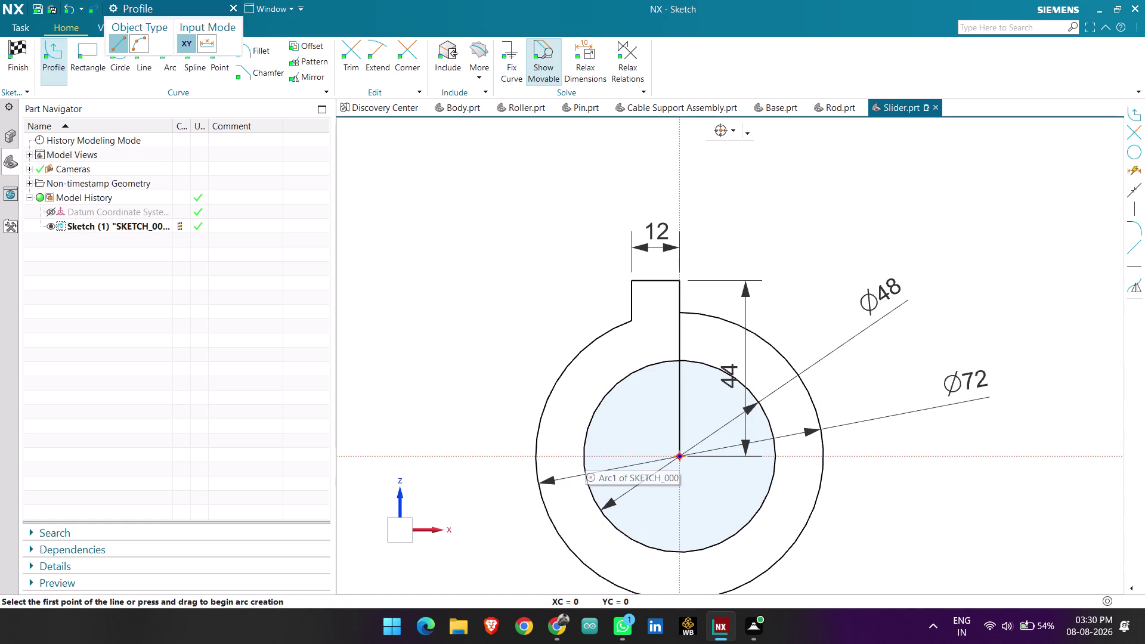
Undo the outer arc trim and draw a temporary line along the horizontal axis.
key(ctrl+z)
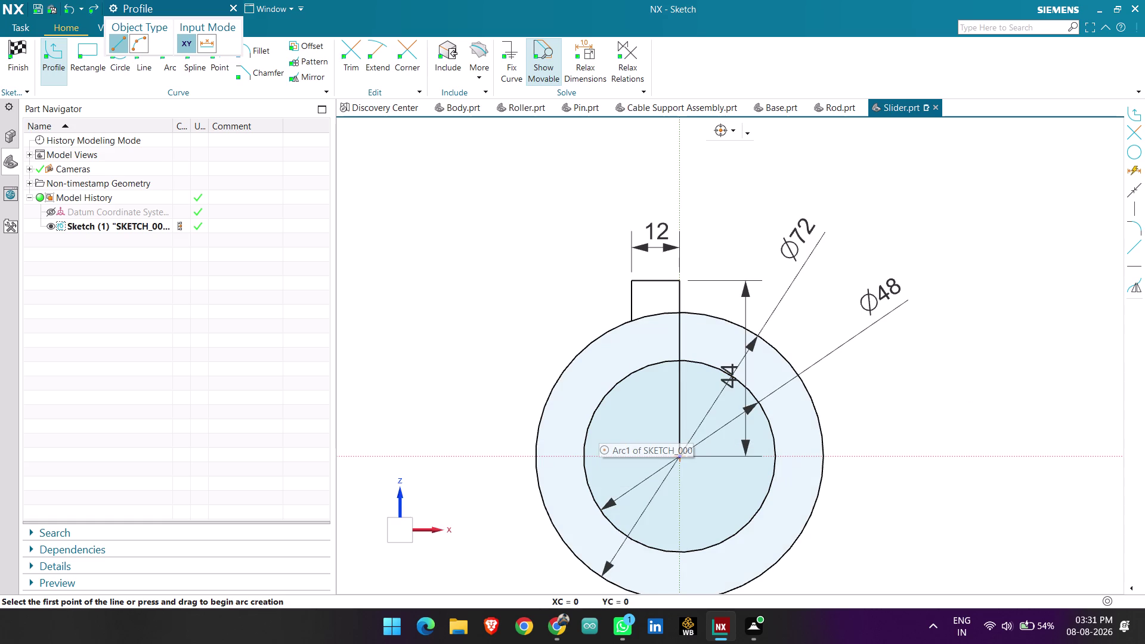
key(Escape)
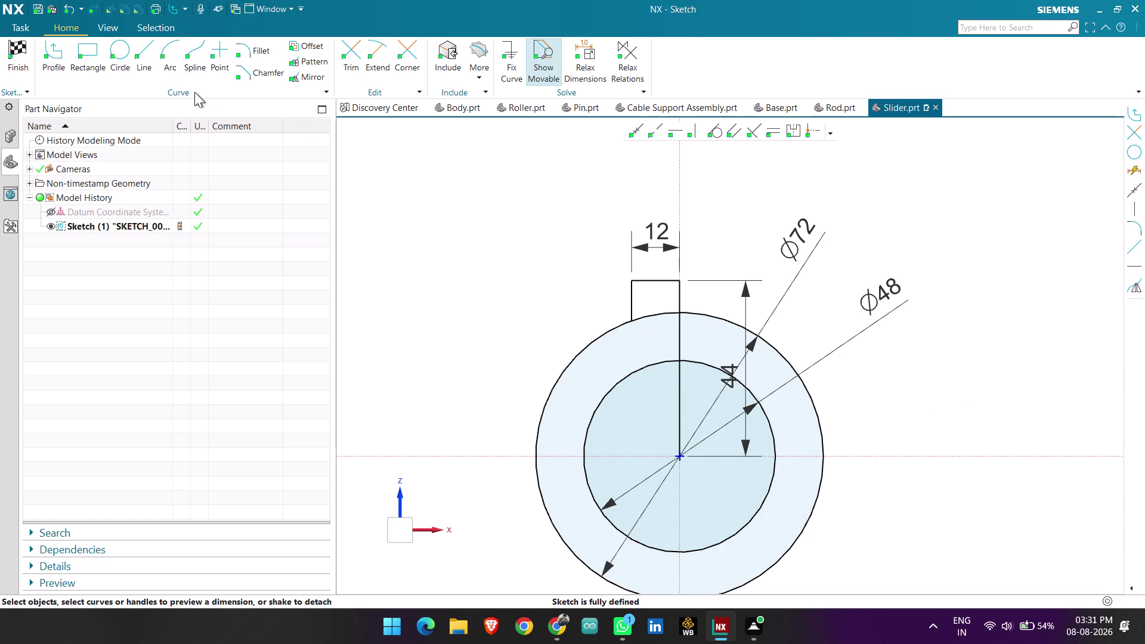
click(141, 58)
click(496, 455)
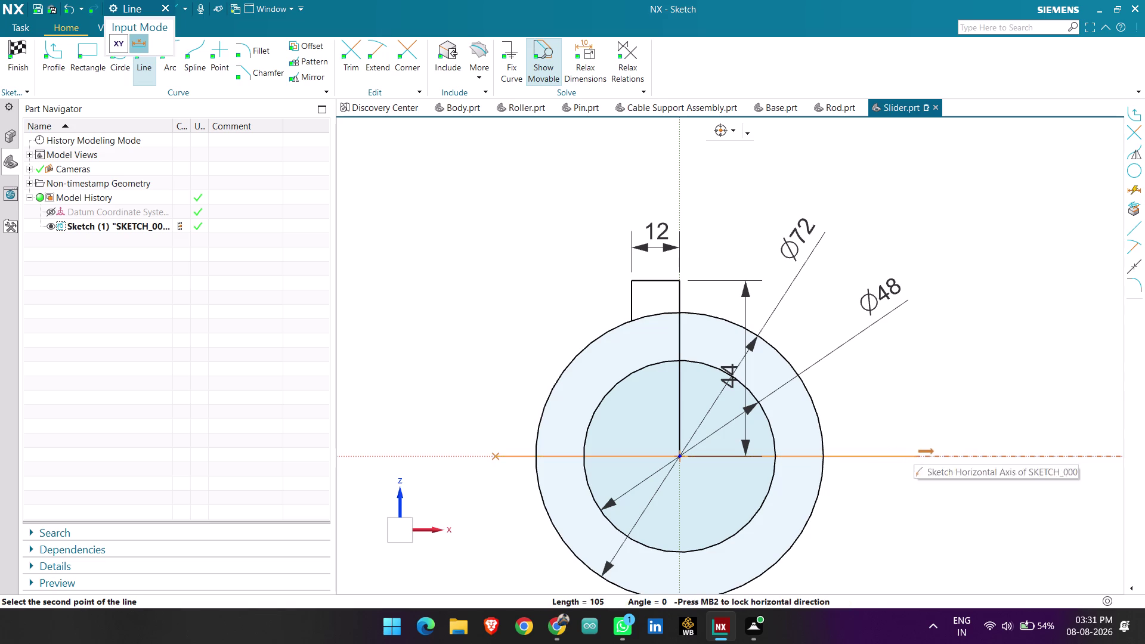
click(915, 449)
key(Escape)
key(Escape)
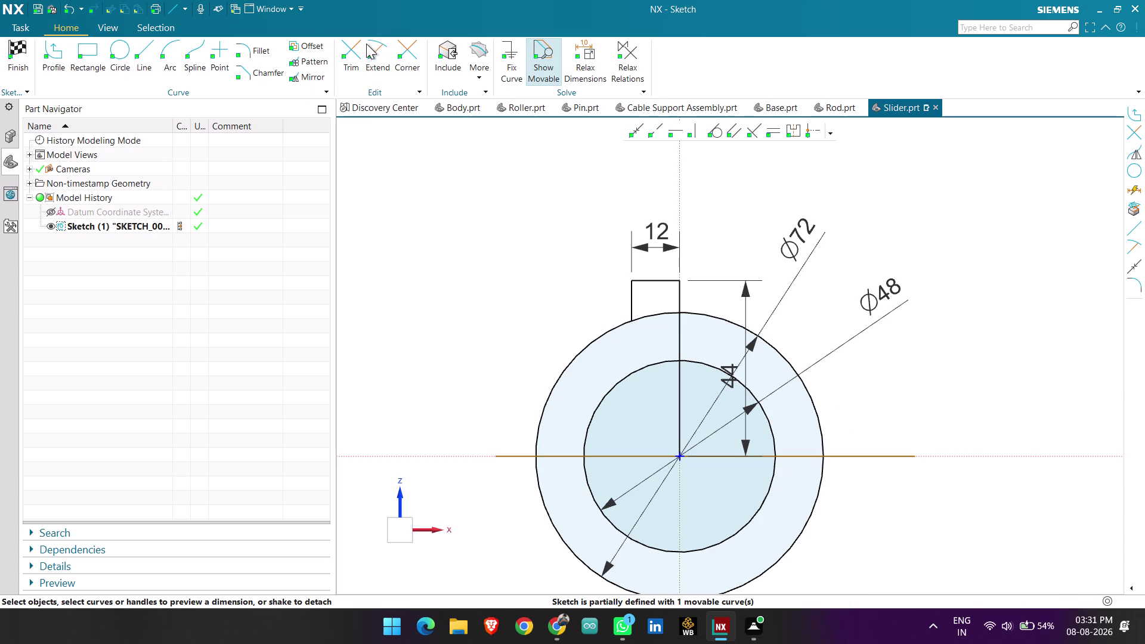
Trim the lower halves of both circles and delete the axis line.
click(356, 44)
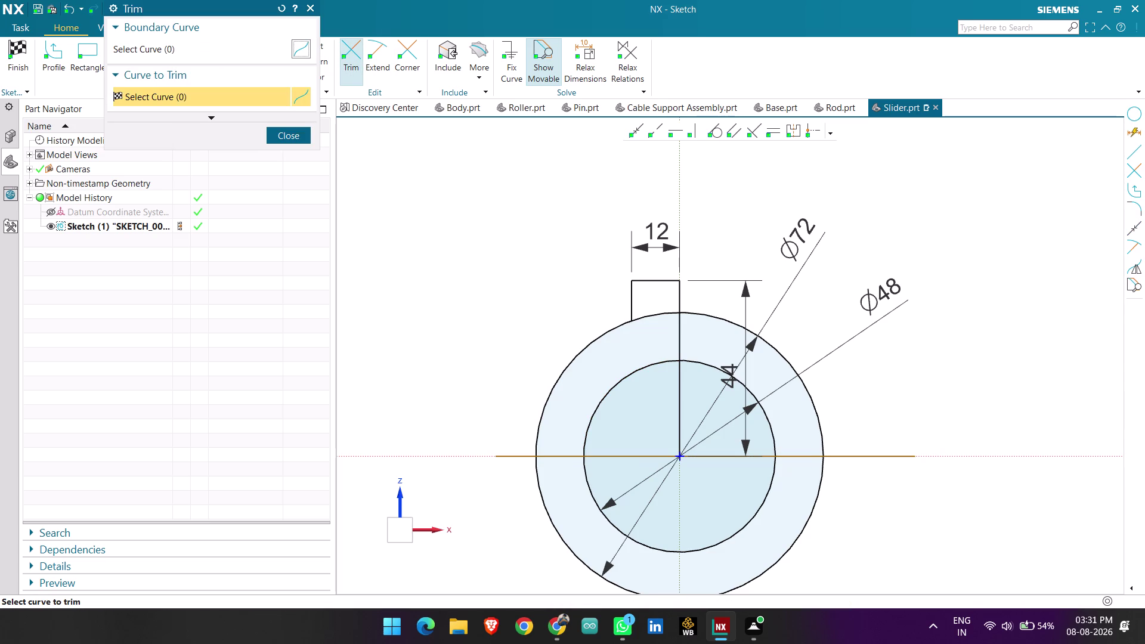
click(588, 470)
click(542, 474)
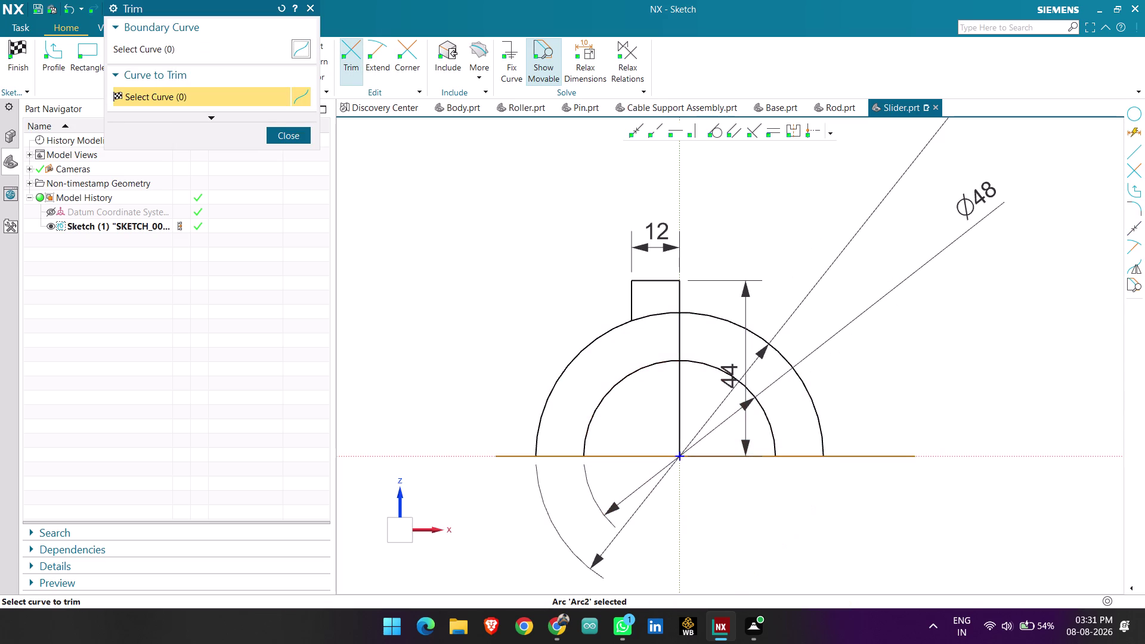
click(293, 144)
click(292, 134)
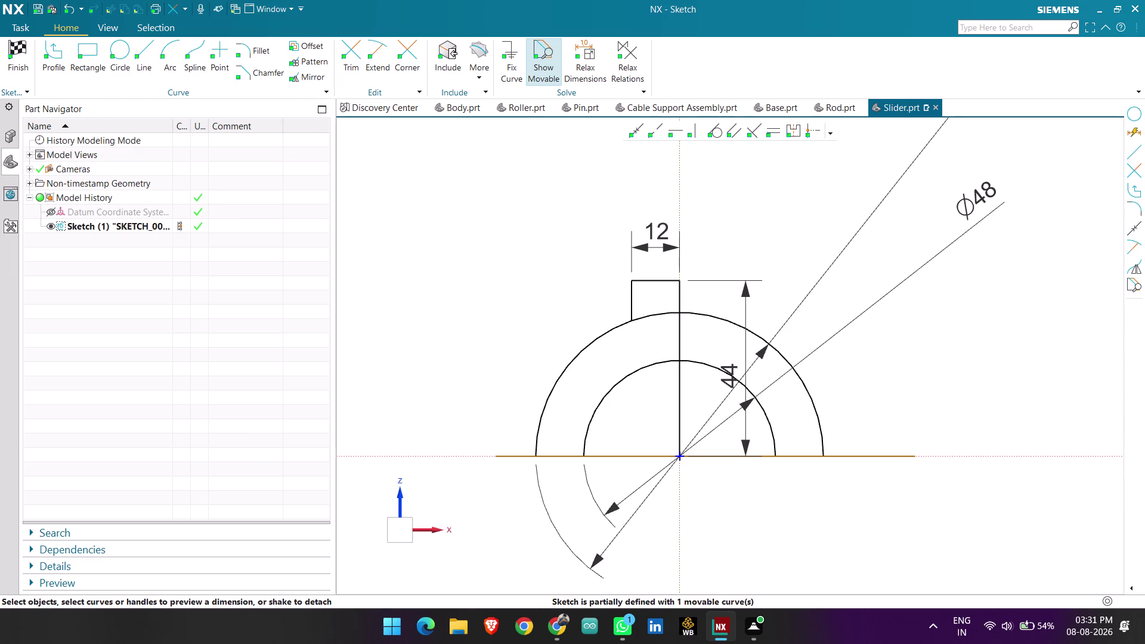
click(527, 459)
key(Delete)
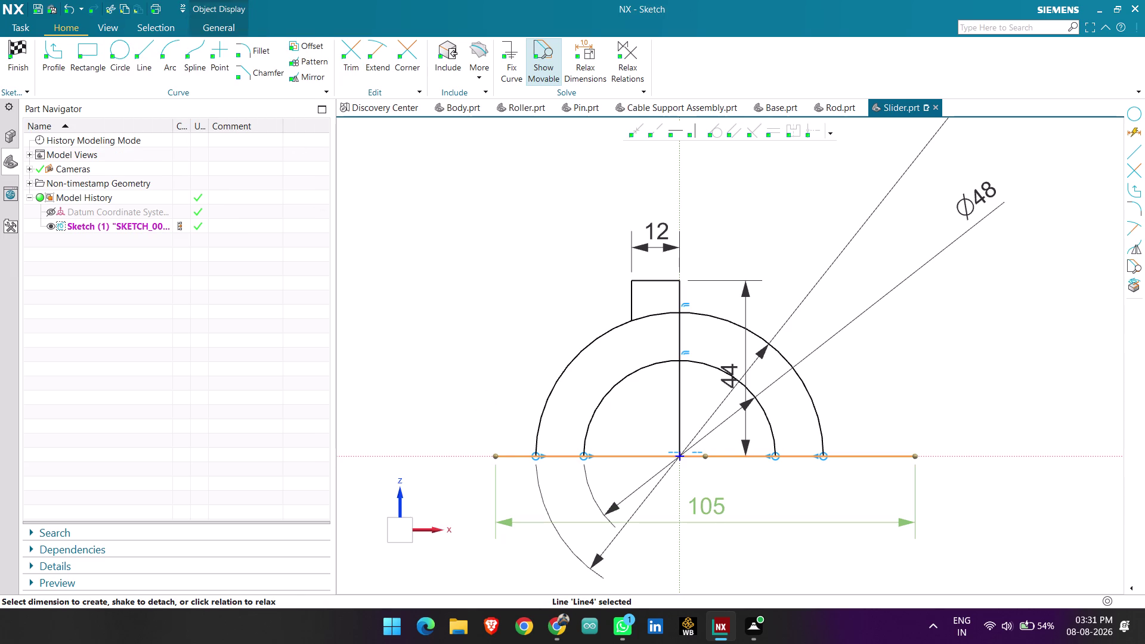
click(142, 54)
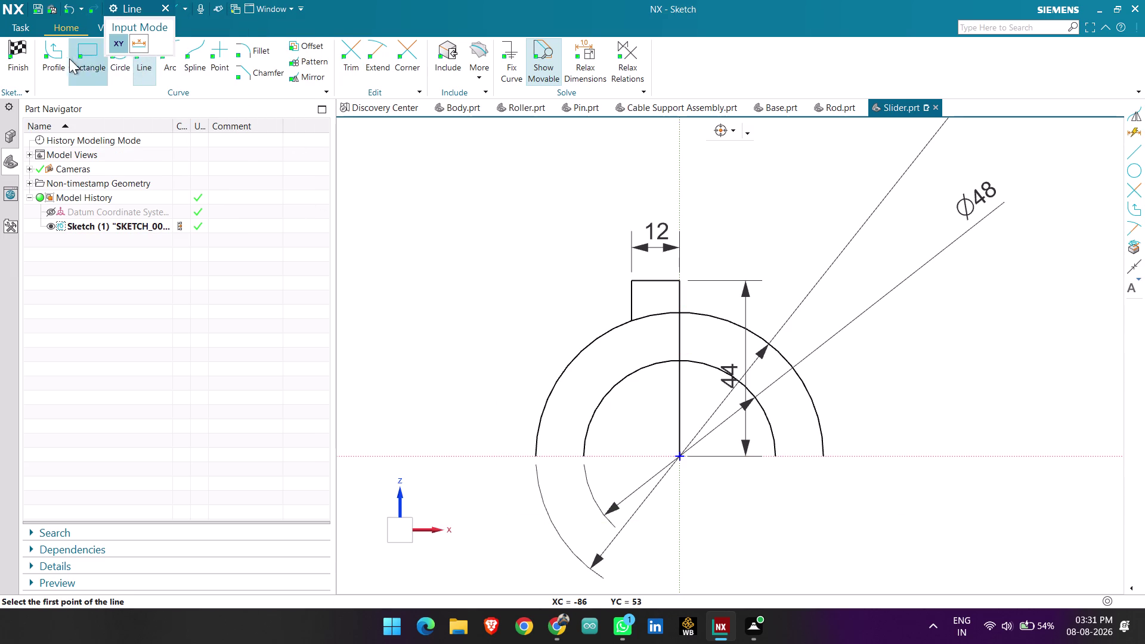
Start a profile with a 4 mm outward ledge.
click(63, 59)
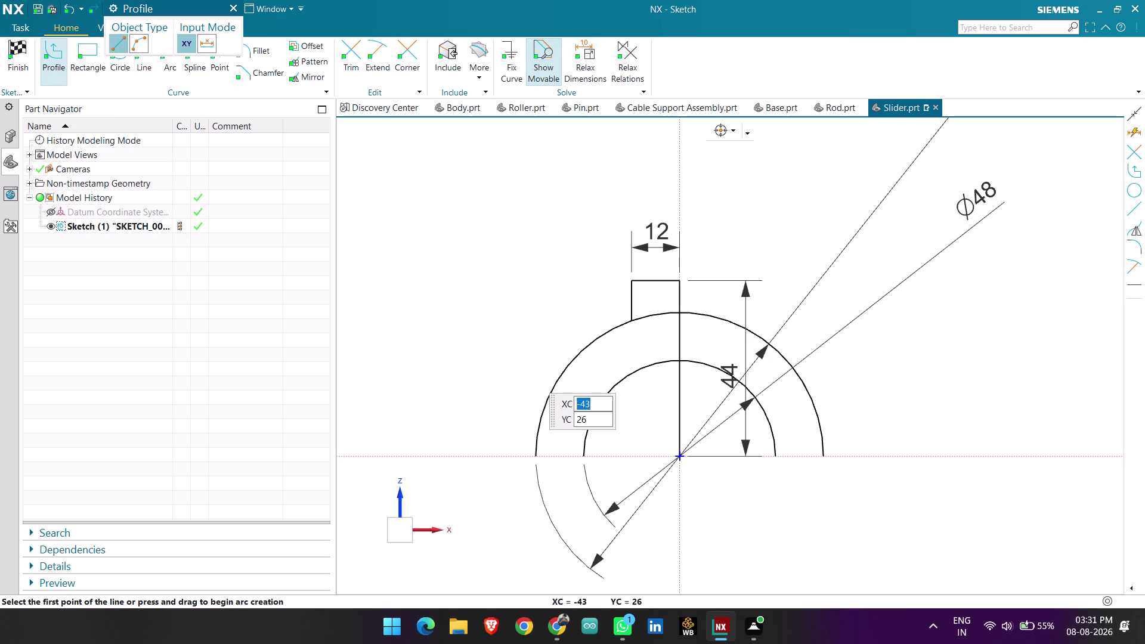
click(536, 458)
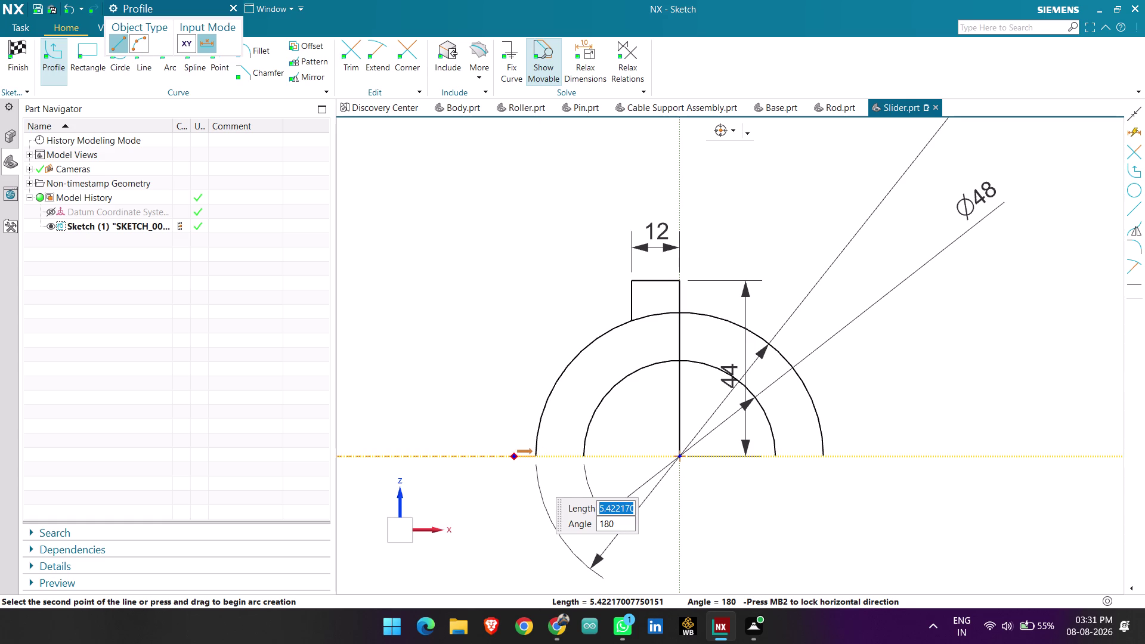
key(4)
key(Return)
key(Return)
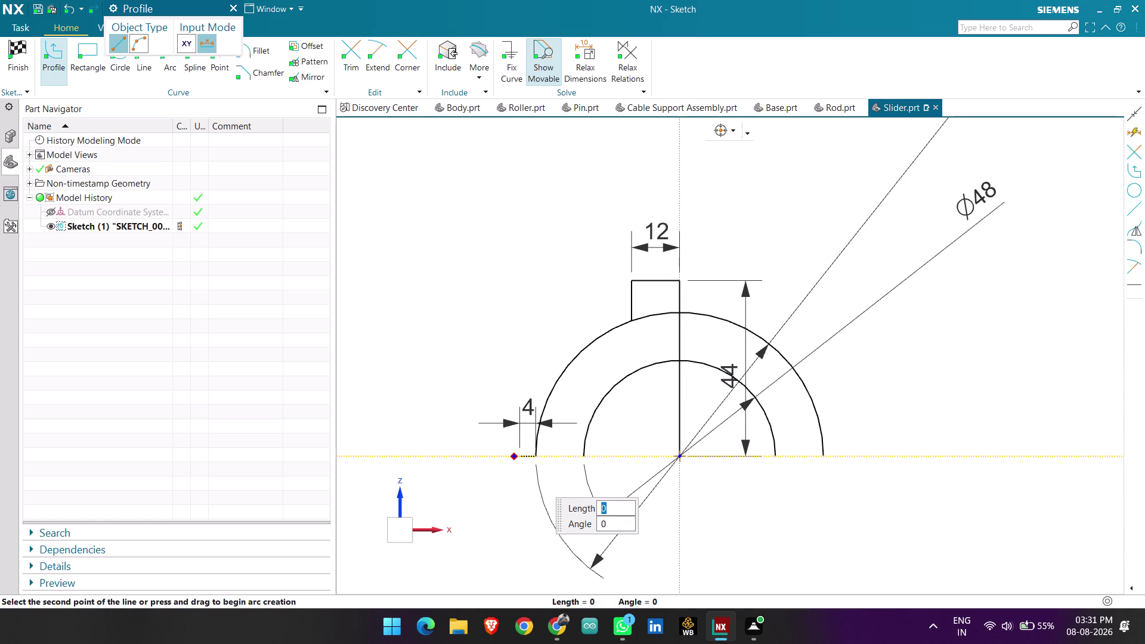
scroll(down, 3)
scroll(down, 3)
scroll(up, 3)
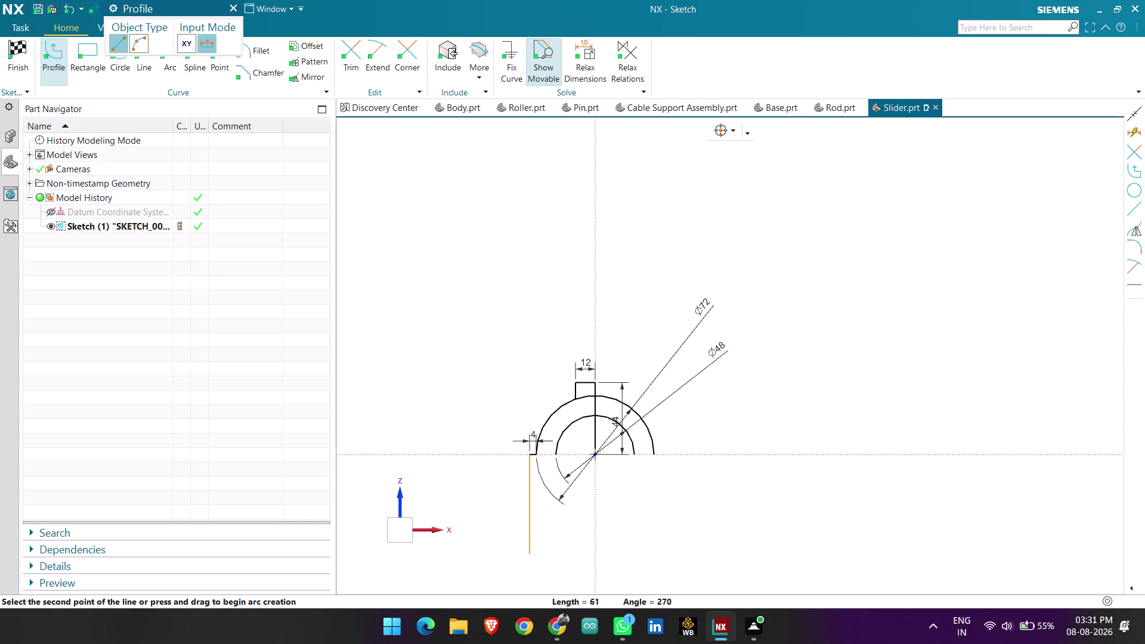
Continue the profile with a 36 mm downward leg and a 16 mm foot.
text(36)
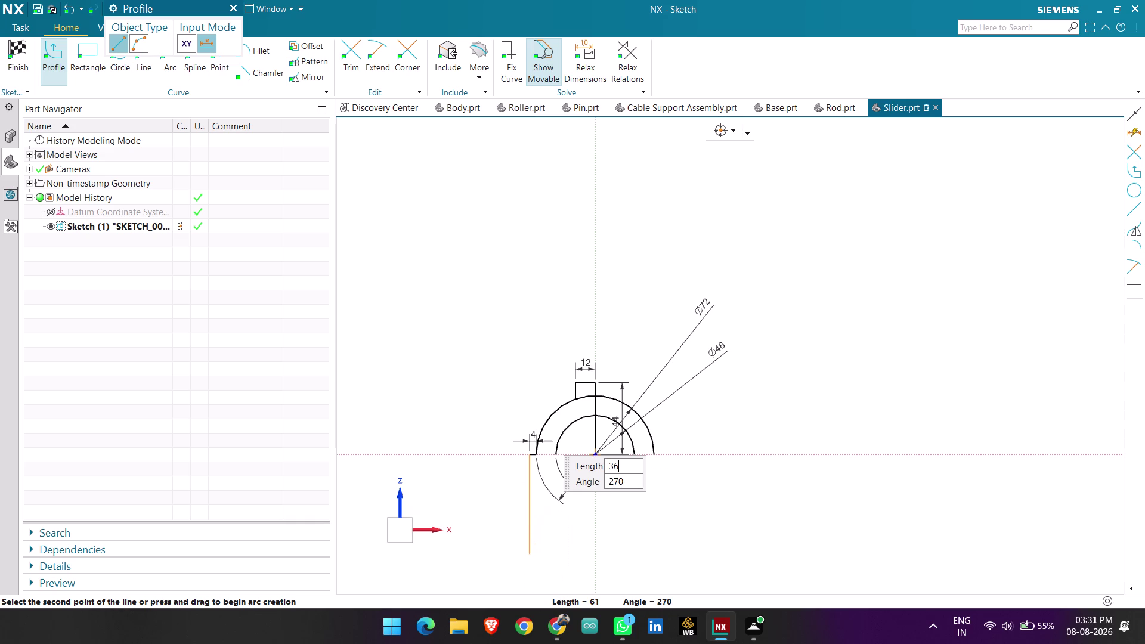
key(Return)
key(Return)
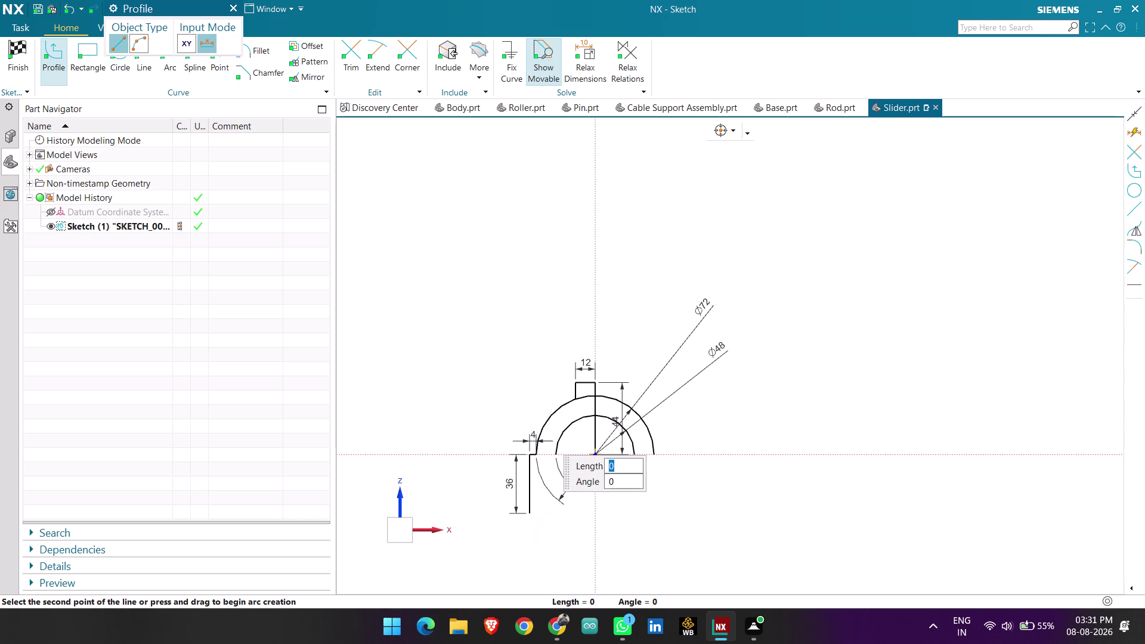
scroll(up, 3)
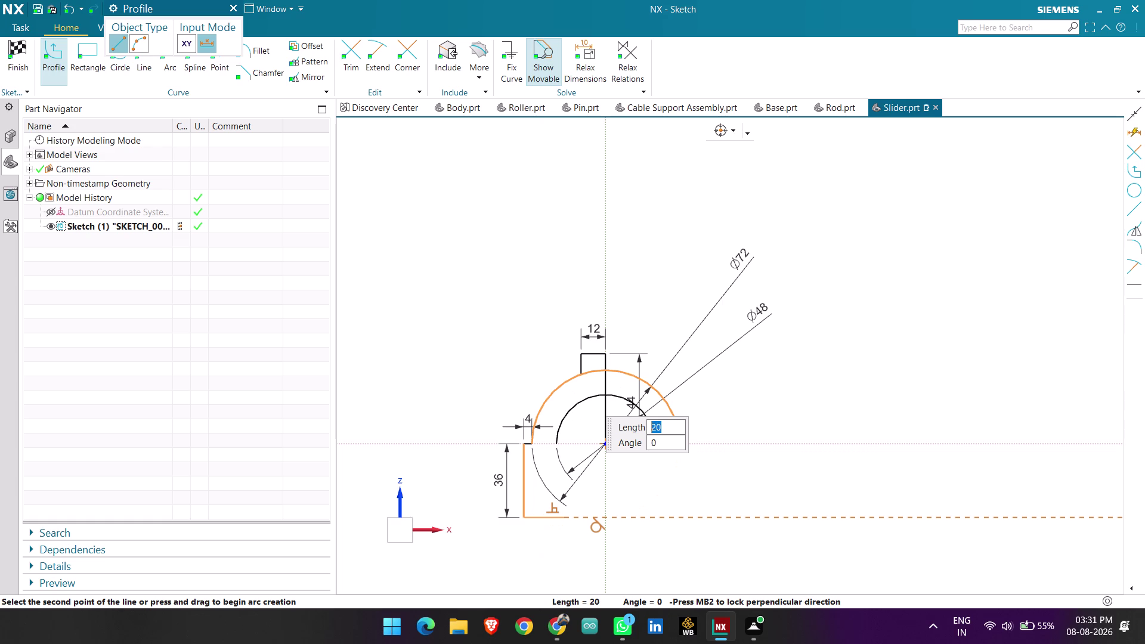
text(16)
key(Return)
key(Return)
scroll(up, 3)
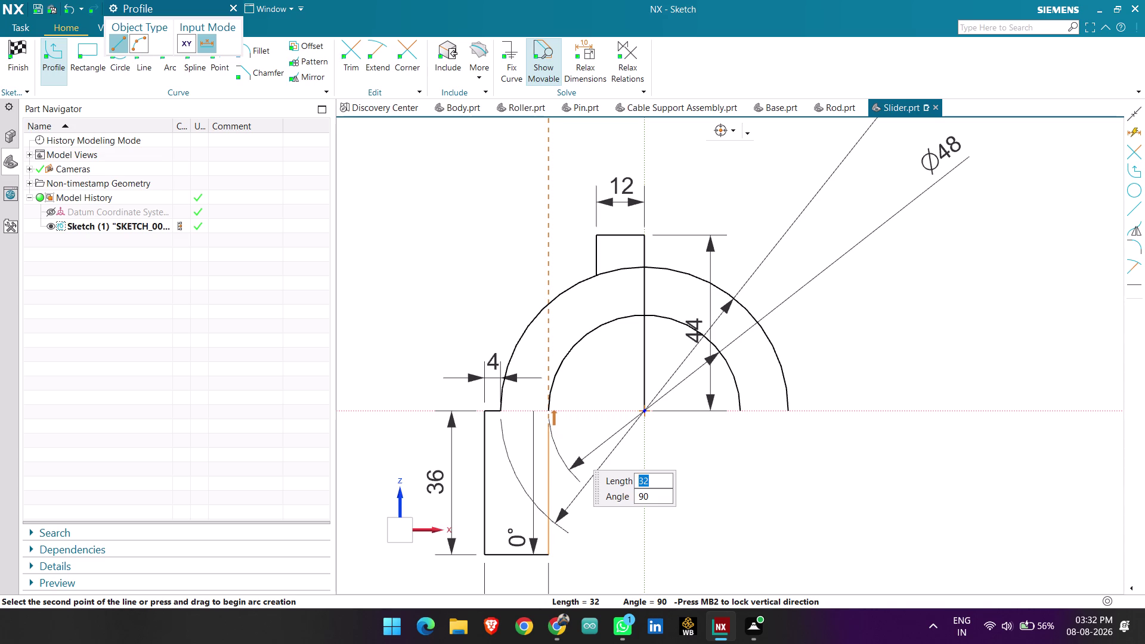
Add the 12 mm rise and 6 mm inward step, closing the profile at the inner arc.
text(12)
key(Return)
key(Return)
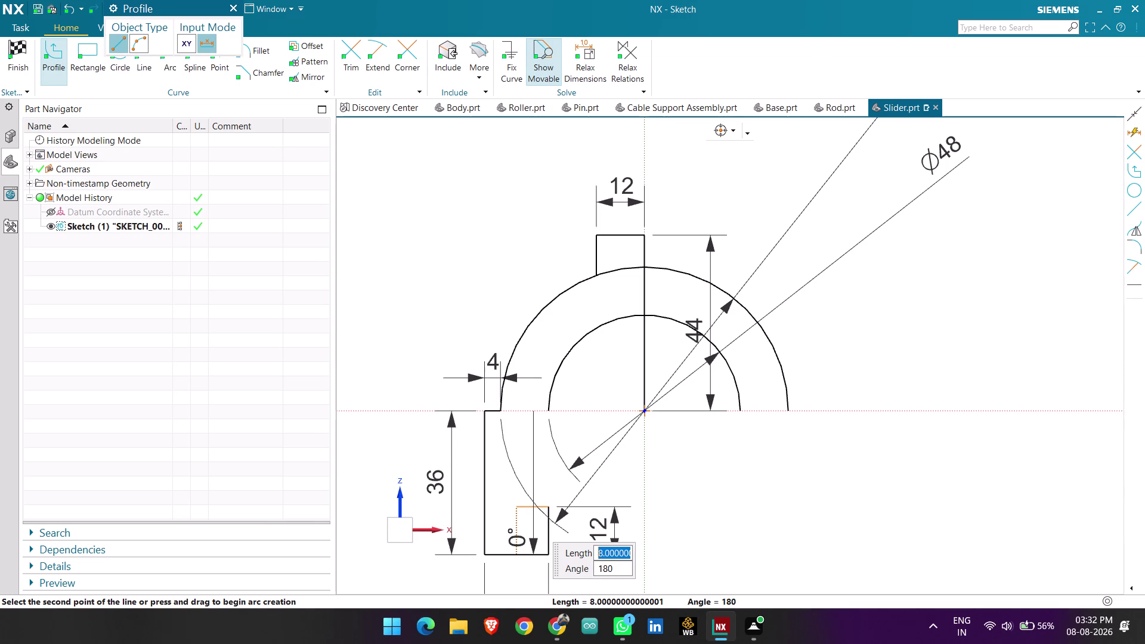
key(6)
key(Return)
key(Return)
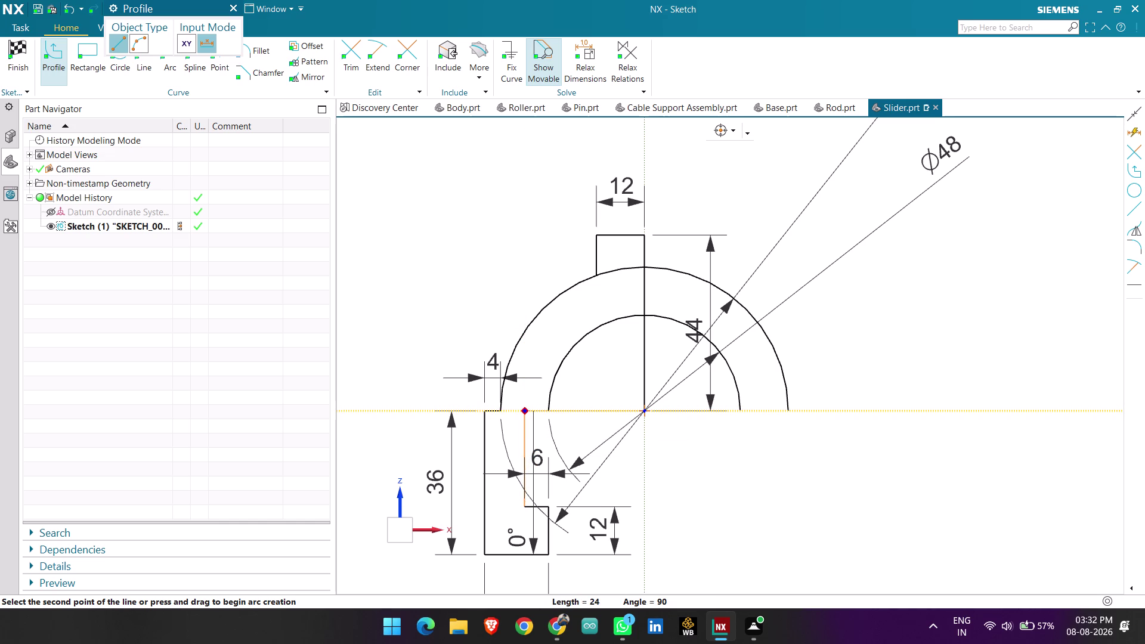
click(525, 412)
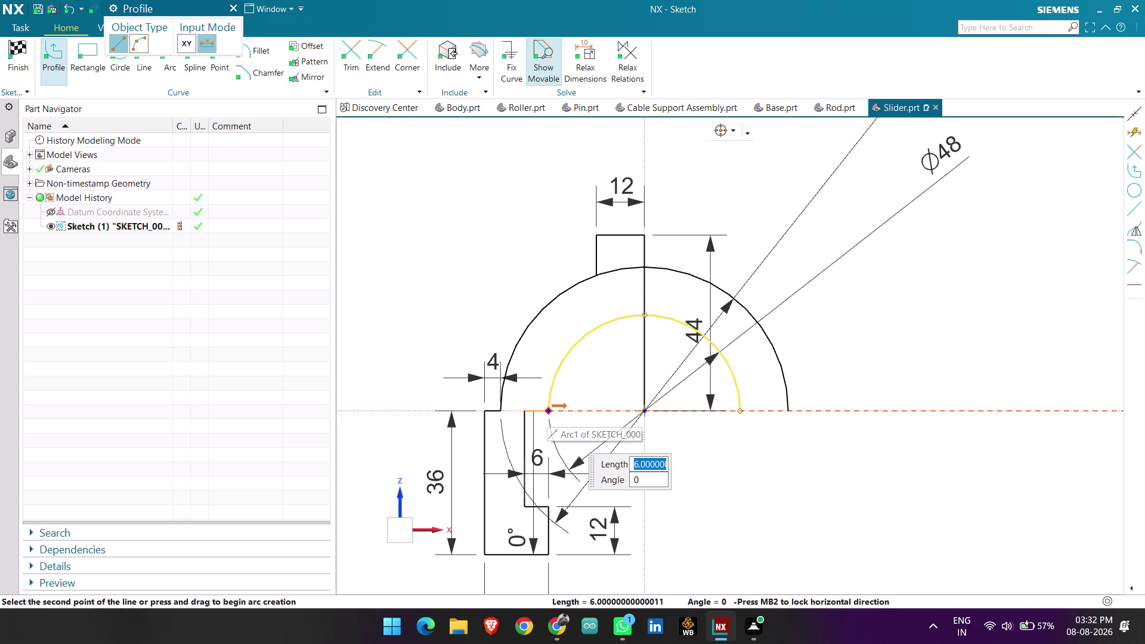
click(547, 411)
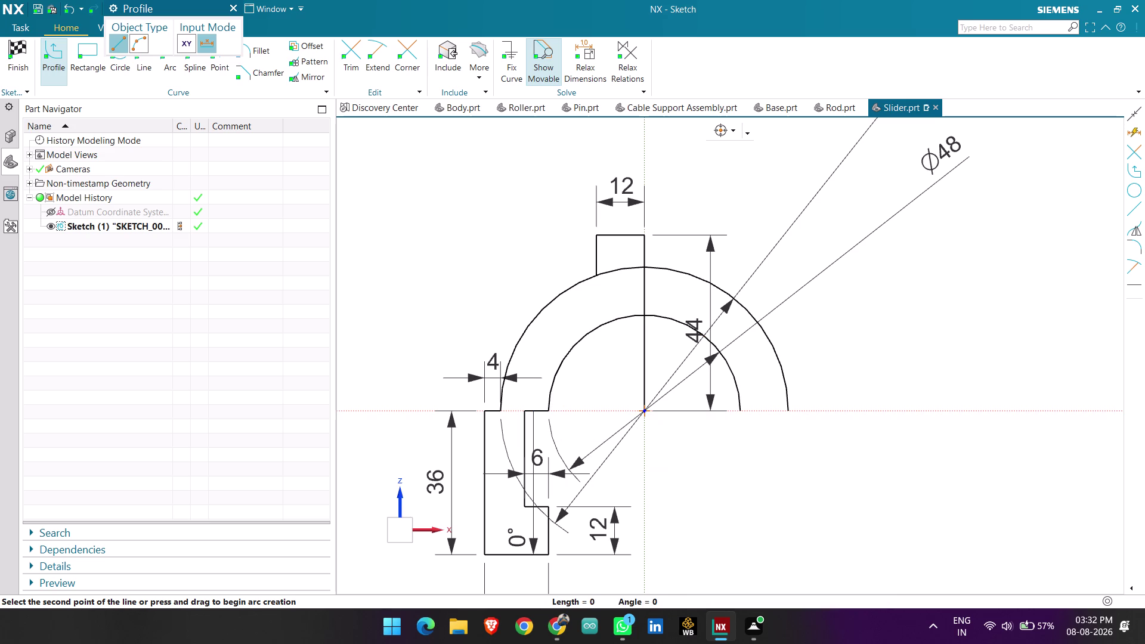
key(Escape)
key(Escape)
Reposition the Ø48 and Ø72 labels clear of the profile.
drag(541, 461, 600, 591)
scroll(down, 3)
scroll(up, 3)
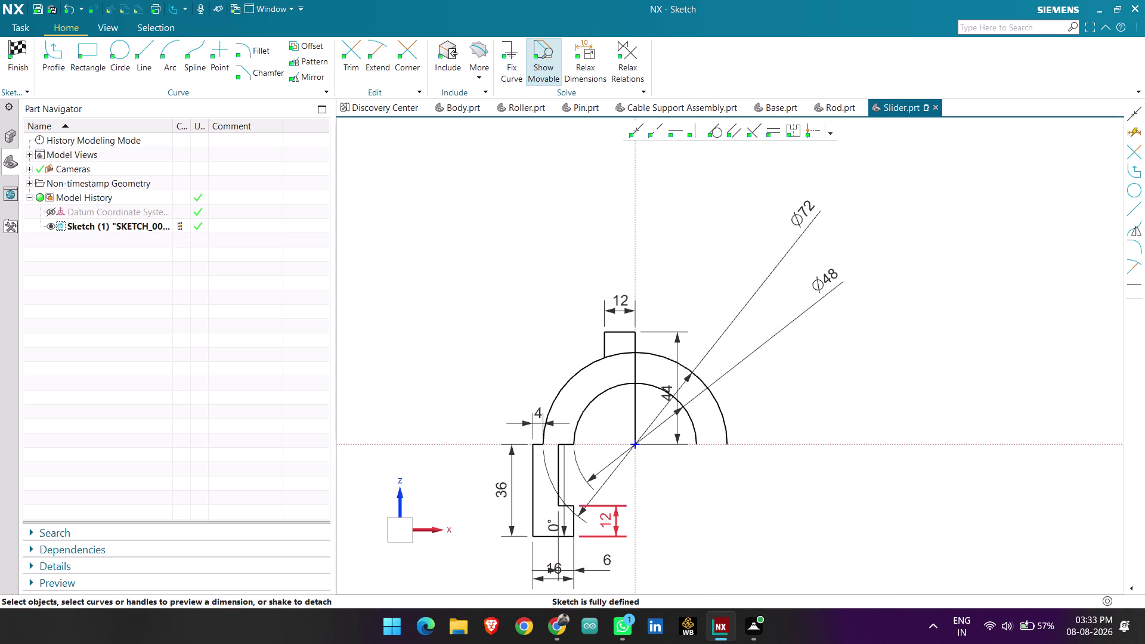
drag(605, 532, 781, 529)
scroll(up, 3)
scroll(down, 3)
drag(746, 343, 785, 471)
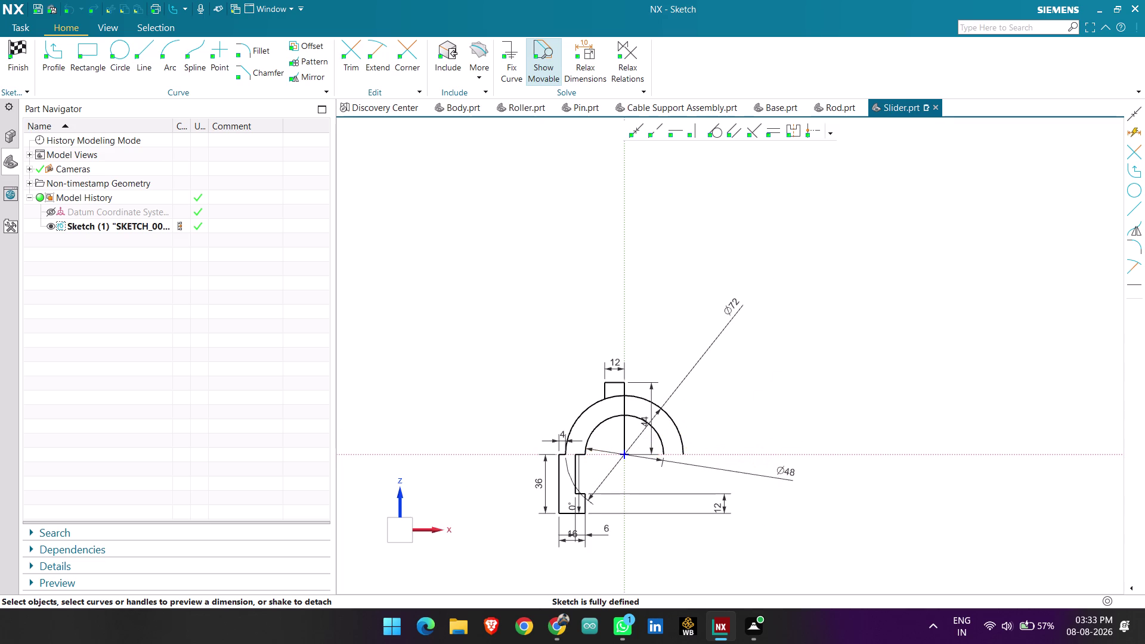
drag(735, 311, 788, 524)
scroll(down, 3)
scroll(up, 3)
scroll(up, 3)
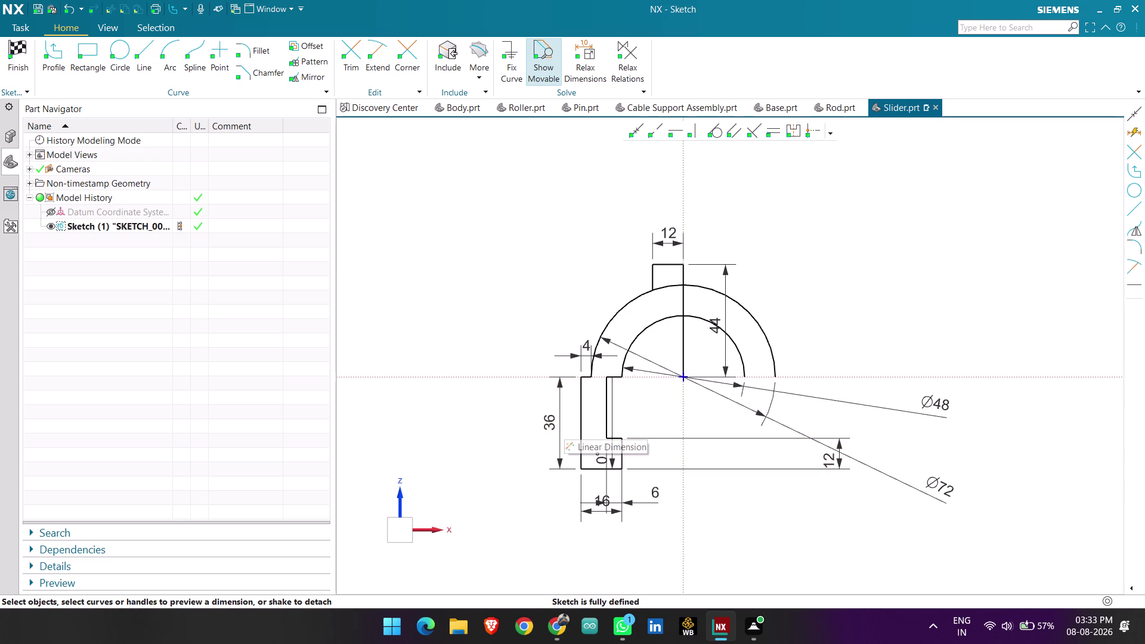
click(307, 78)
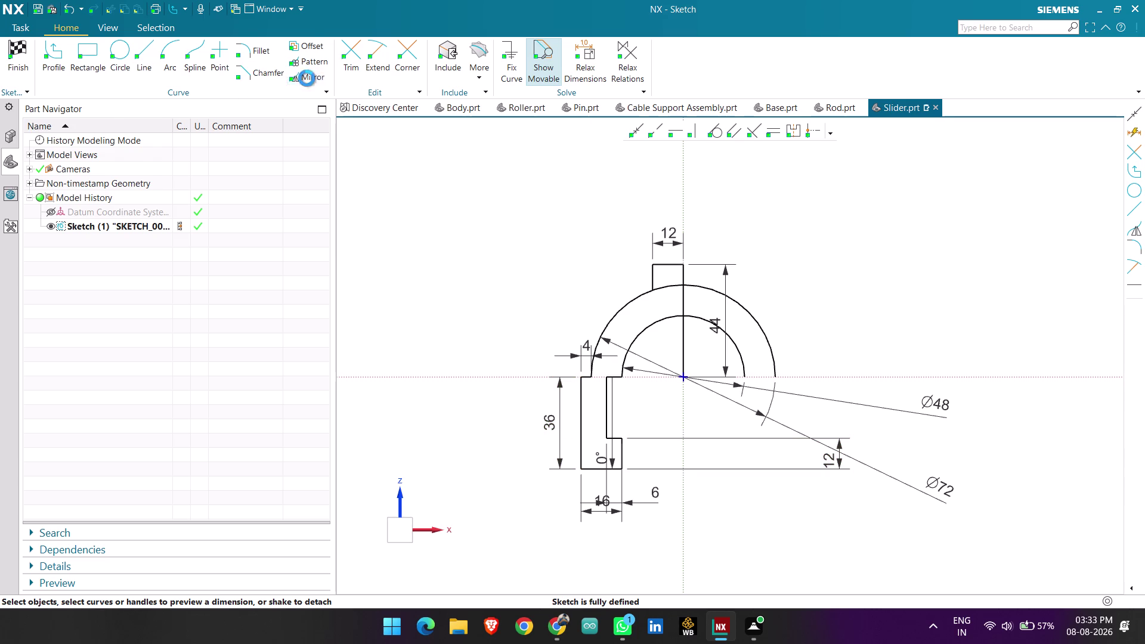
Start Mirror with the Single Curve filter and select the seven left-leg curves.
click(679, 140)
click(679, 125)
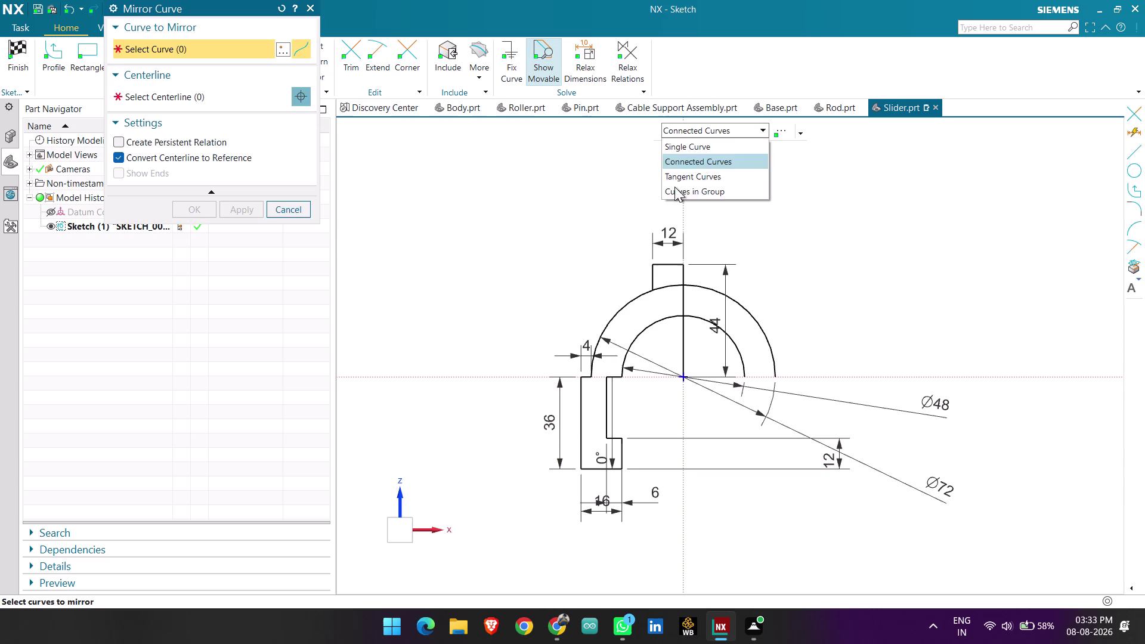
click(685, 140)
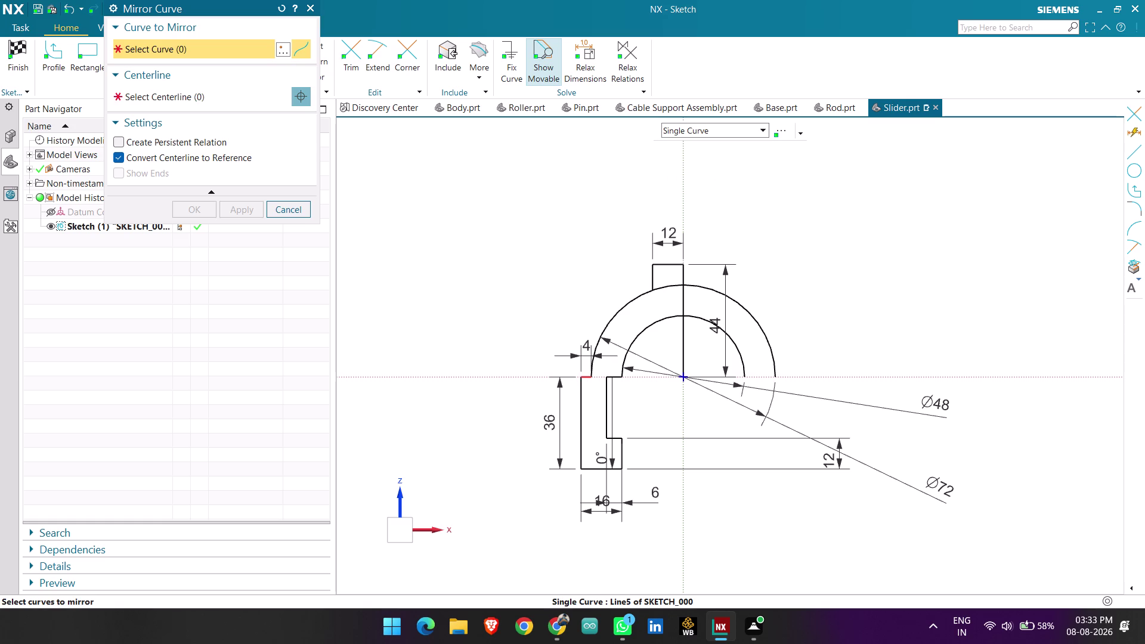
click(585, 379)
click(580, 394)
click(594, 471)
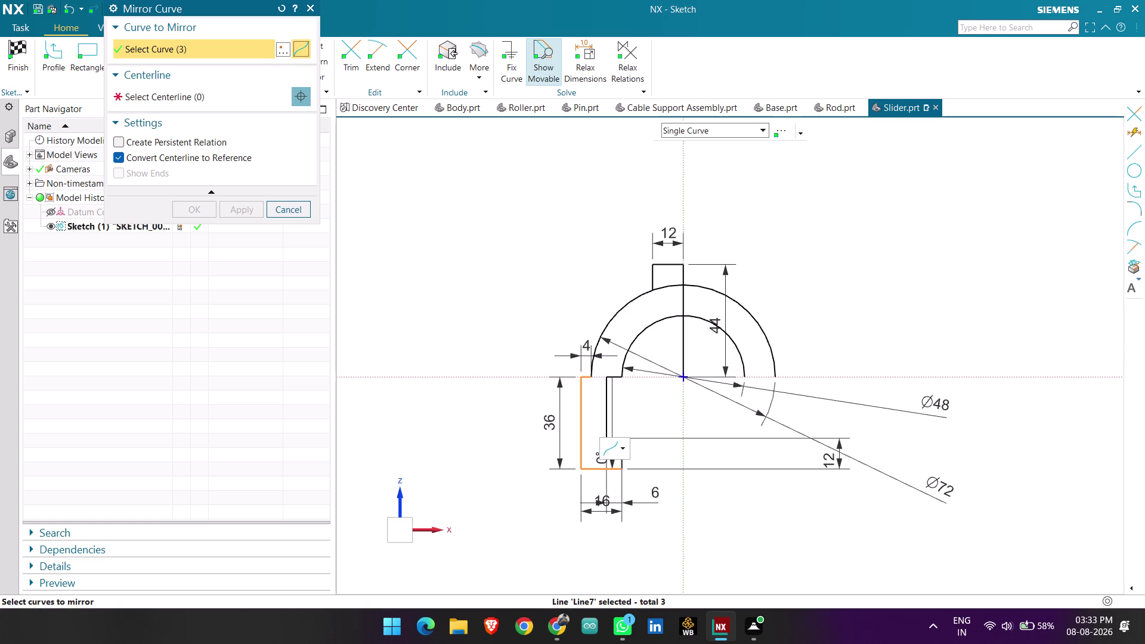
scroll(up, 3)
scroll(up, 3)
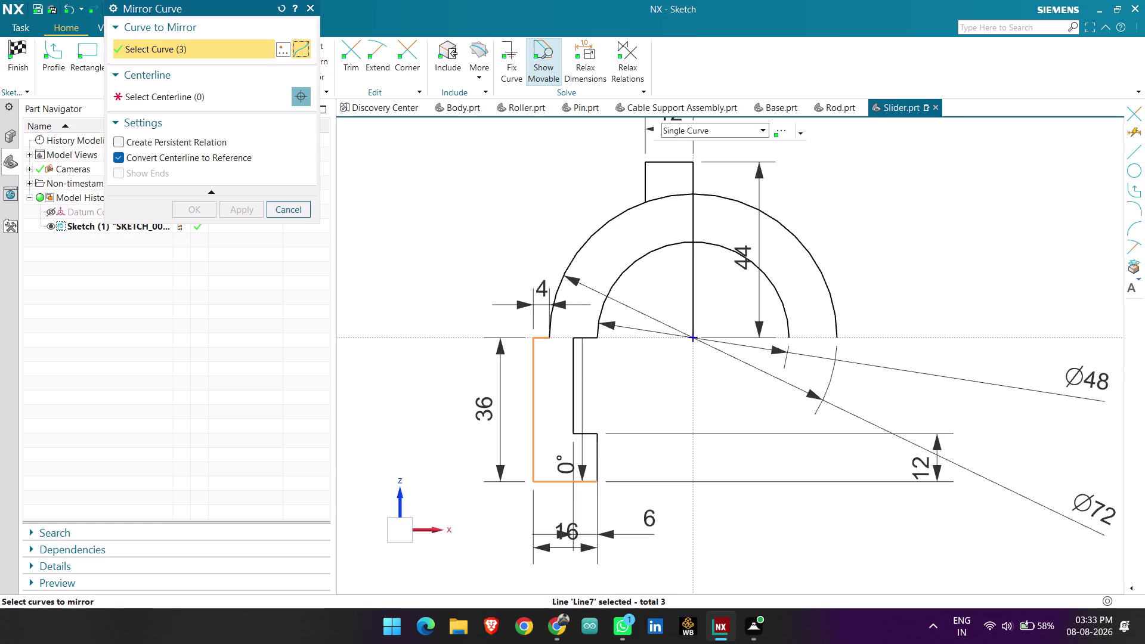
click(600, 454)
click(586, 433)
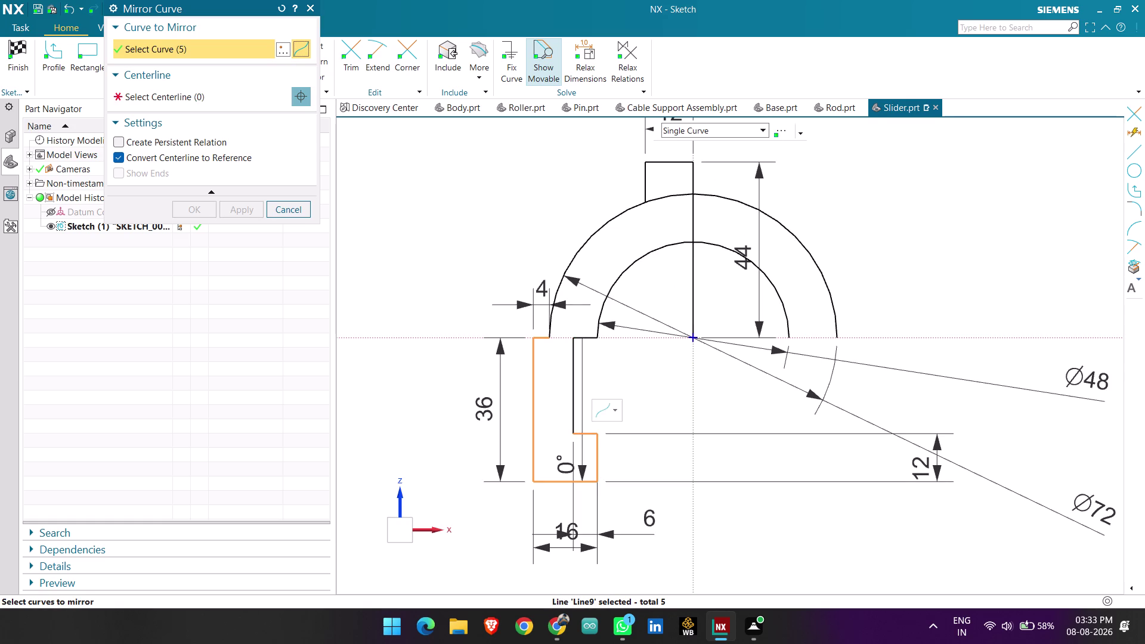
click(571, 411)
click(585, 340)
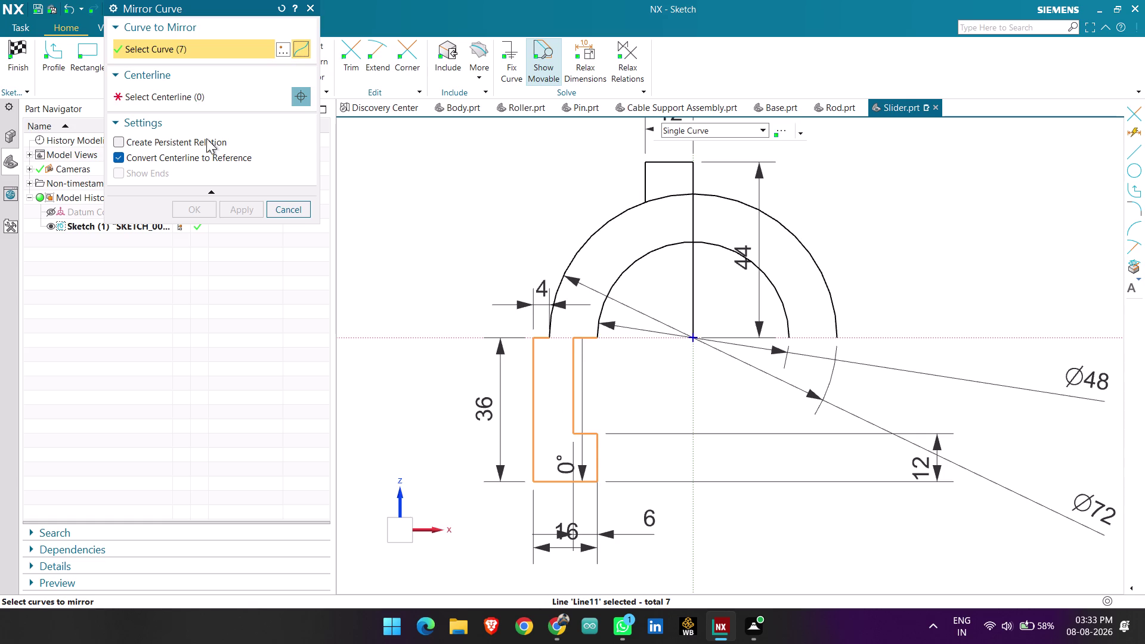
Use the vertical centreline as mirror axis to create the right leg.
click(155, 98)
click(692, 283)
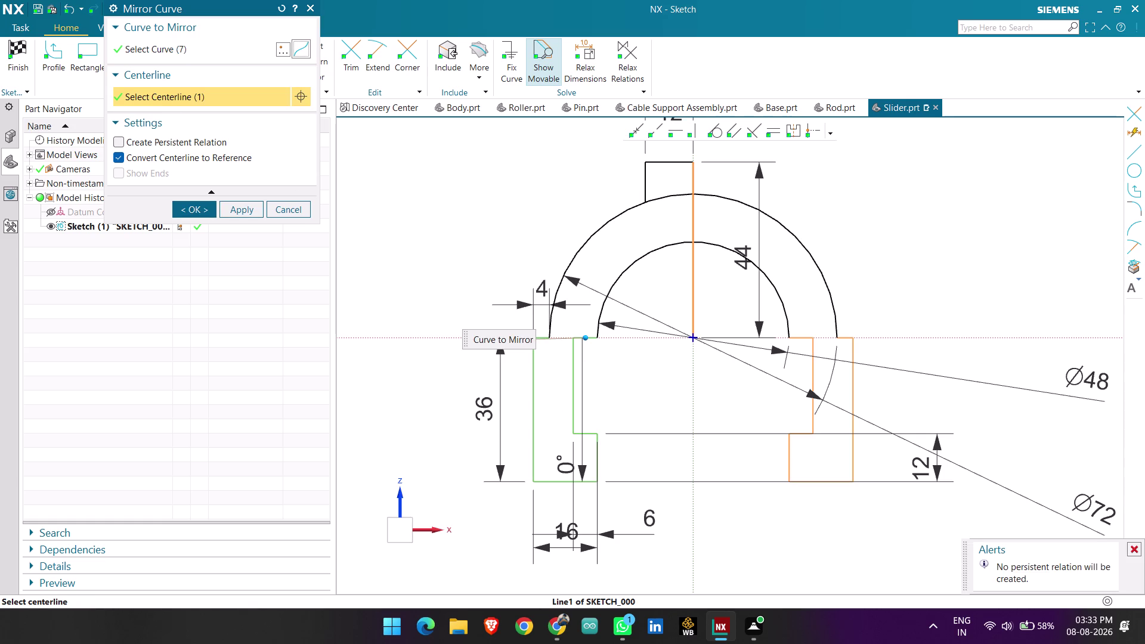
click(173, 210)
Mirror the boss's left side and top edge about the vertical centreline.
scroll(down, 3)
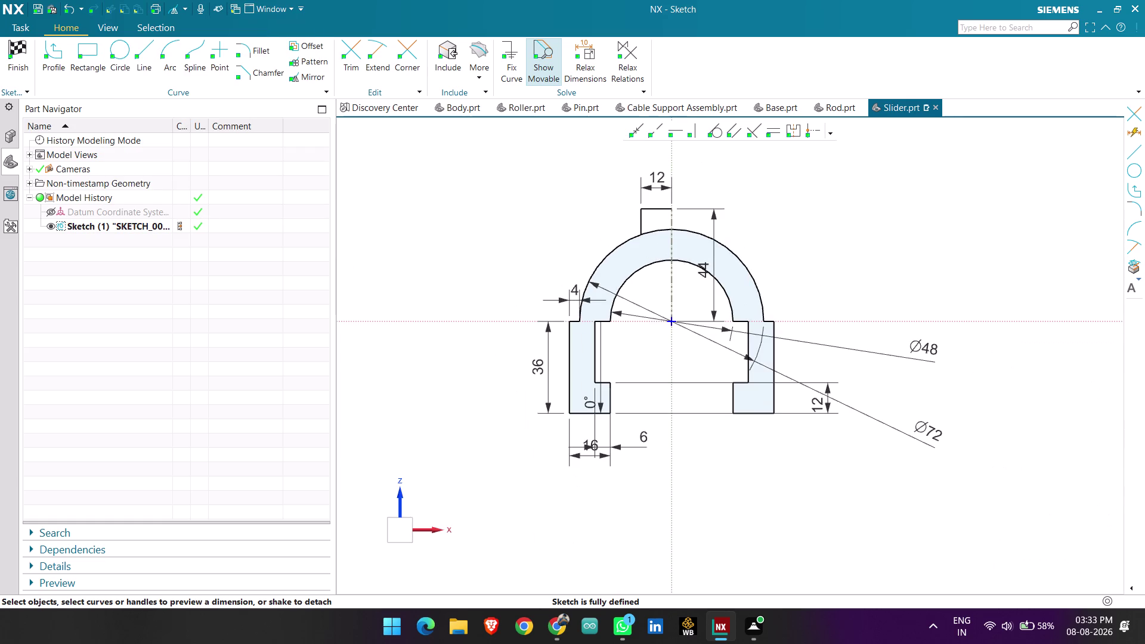
scroll(up, 3)
scroll(down, 3)
scroll(up, 3)
scroll(up, 3)
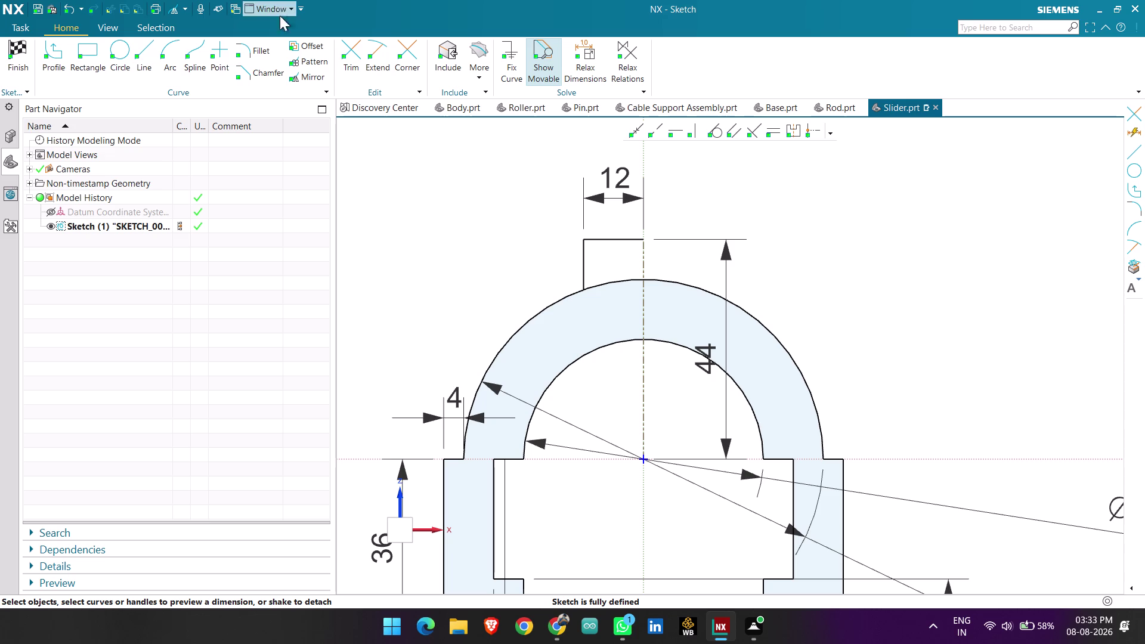
click(313, 76)
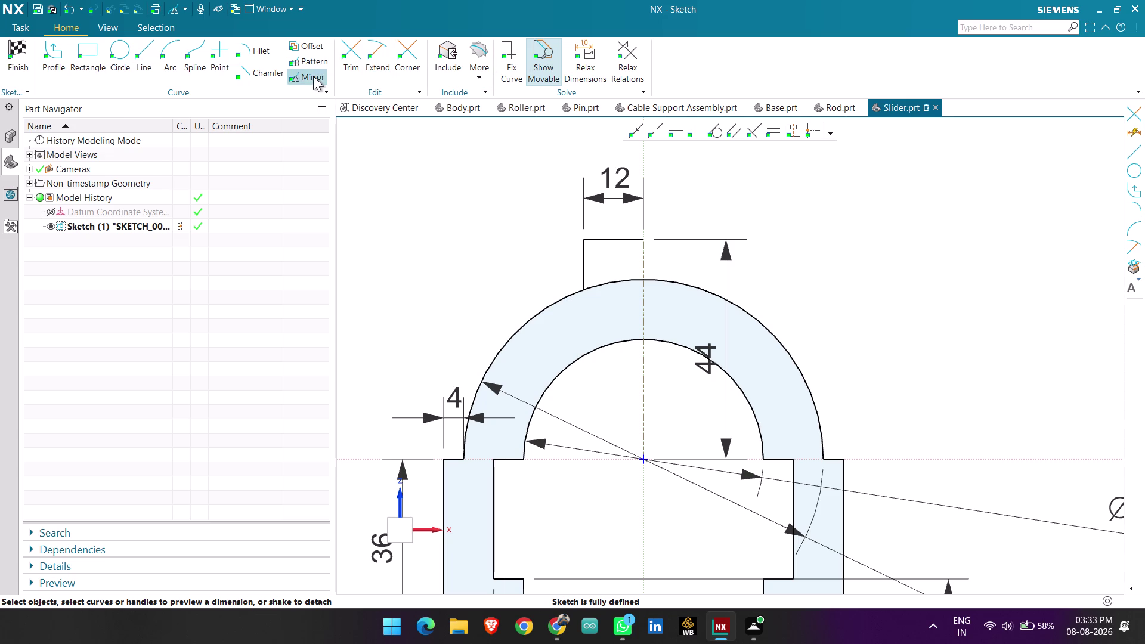
click(586, 259)
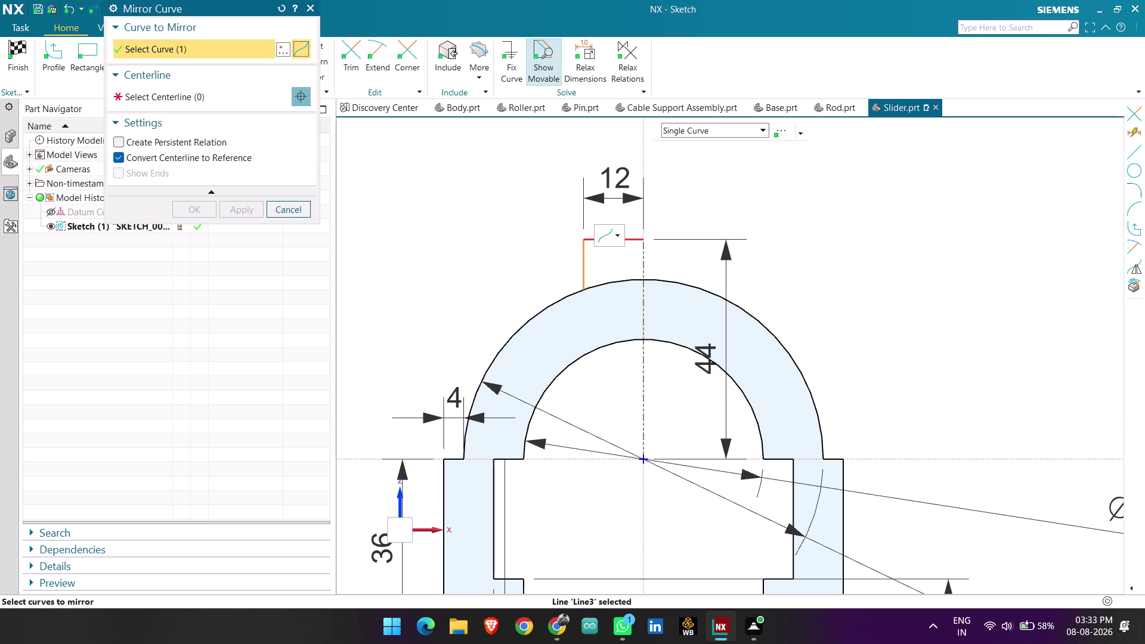
click(592, 238)
click(252, 99)
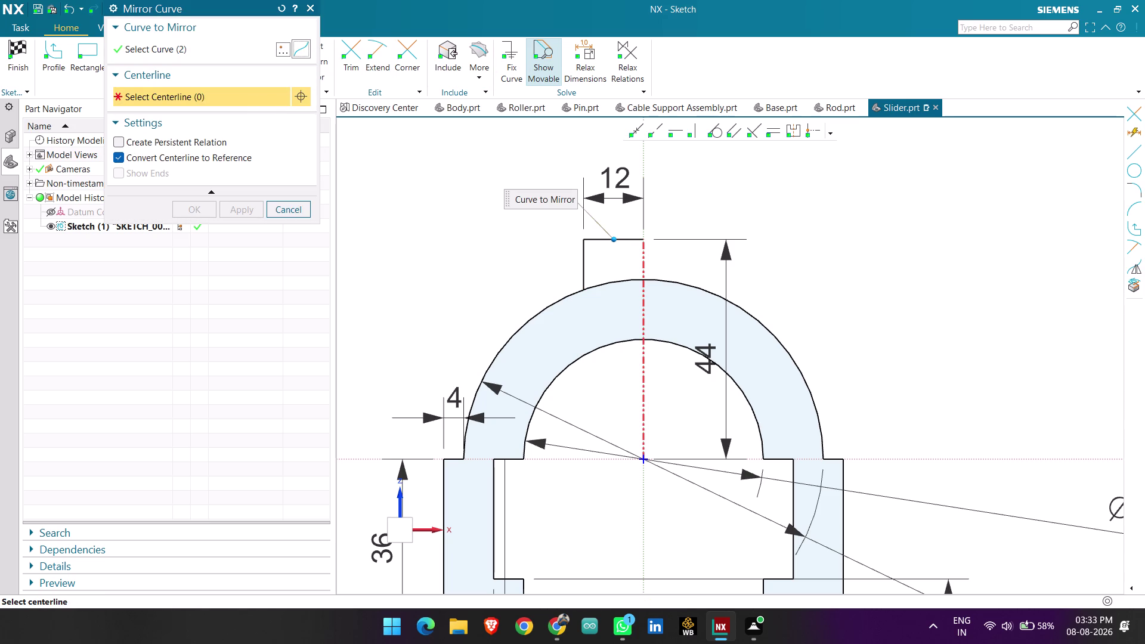
click(645, 258)
click(195, 204)
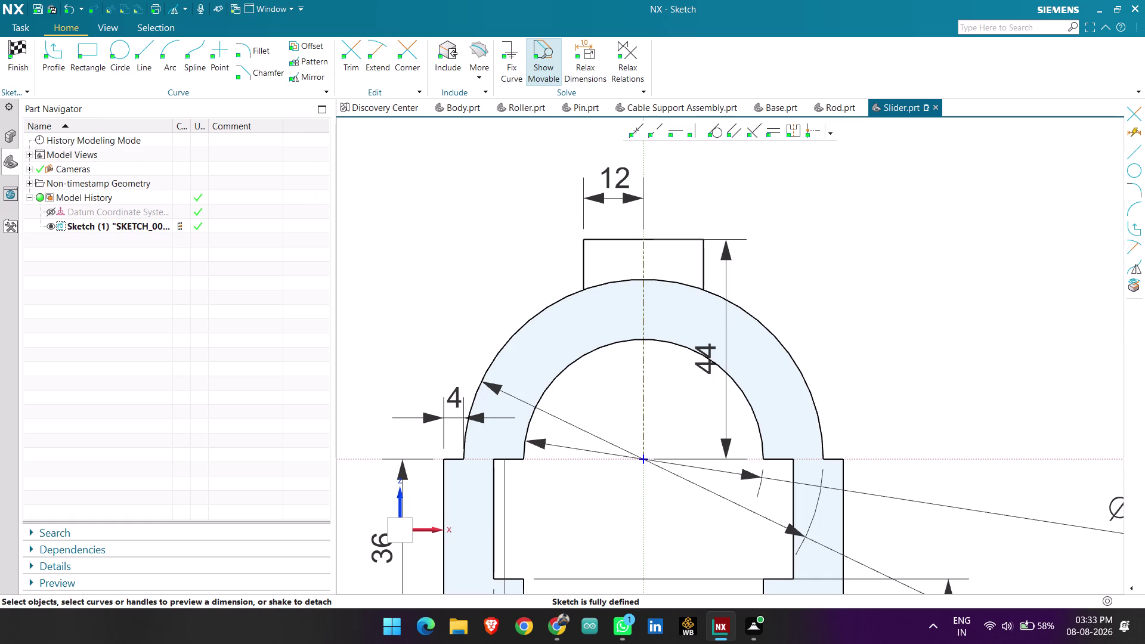
Trim the two leftover outer arc segments and finish the sketch.
scroll(up, 3)
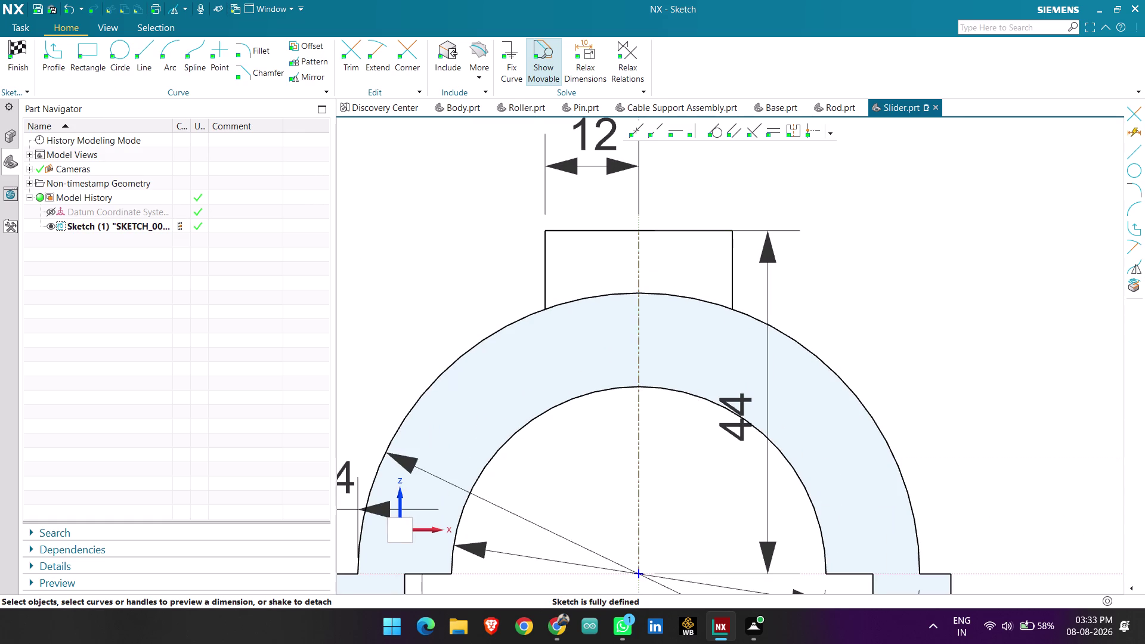
scroll(down, 3)
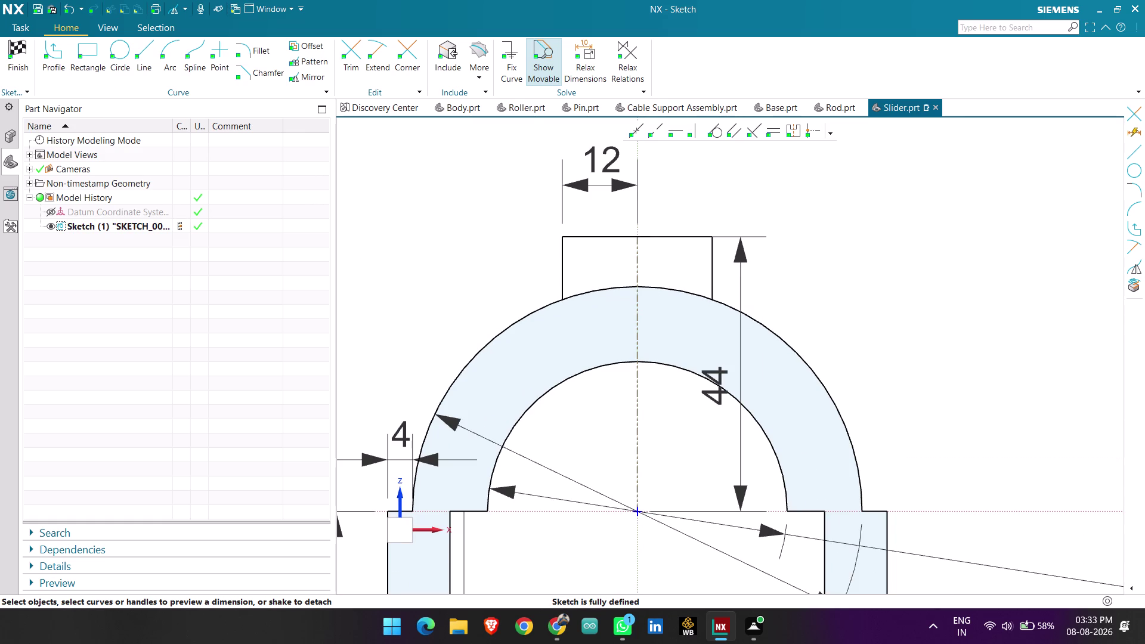
click(354, 60)
click(618, 286)
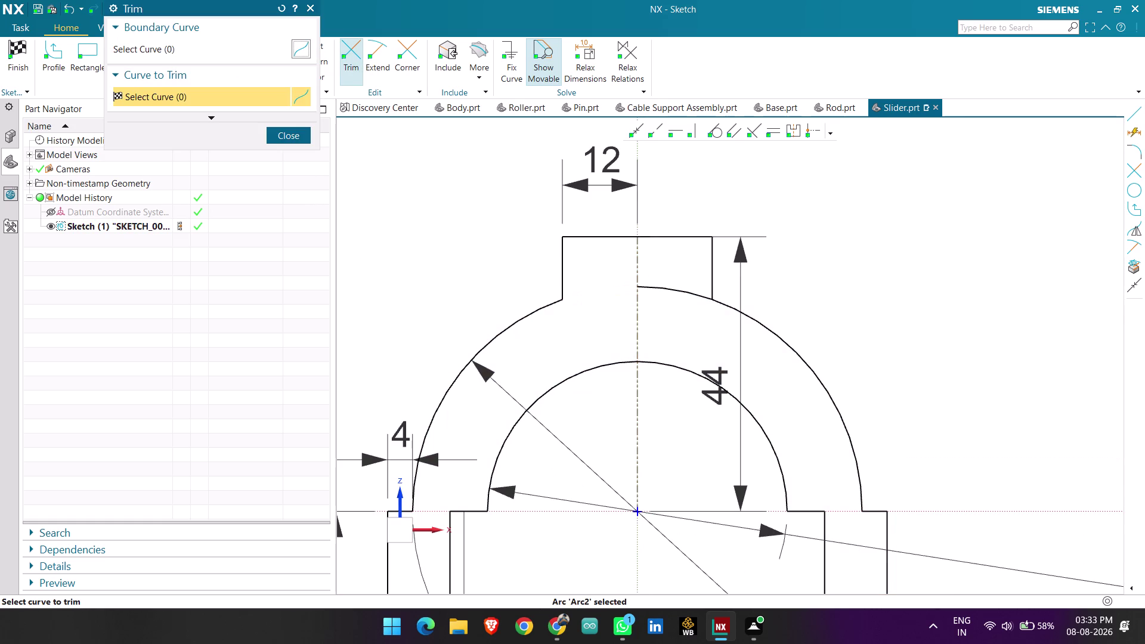
click(664, 286)
click(291, 139)
scroll(down, 3)
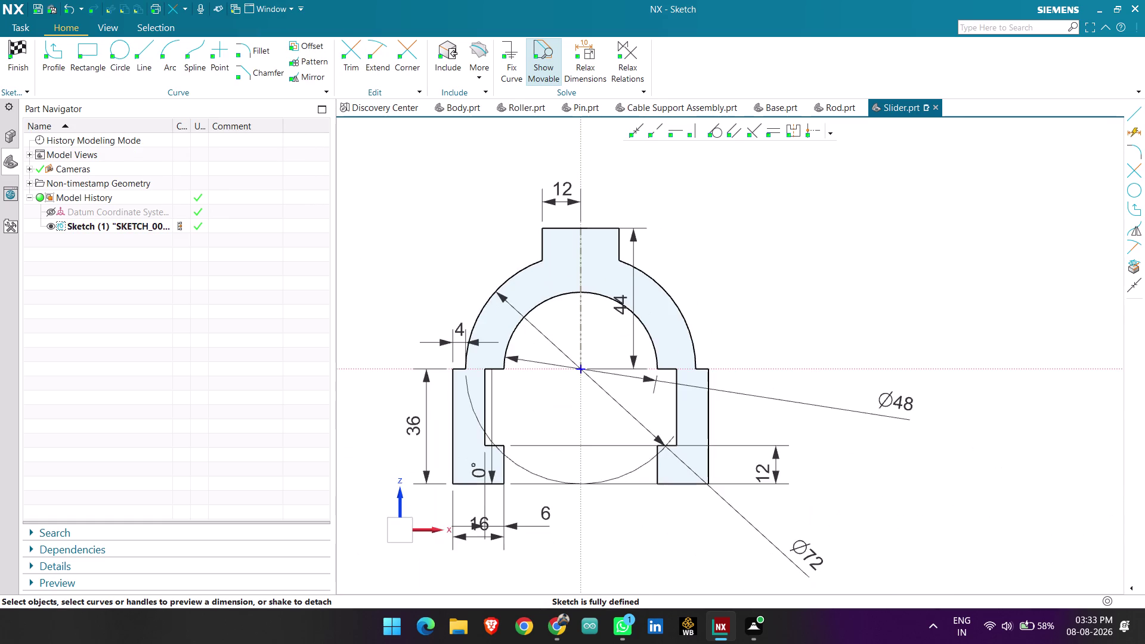
scroll(up, 3)
scroll(down, 3)
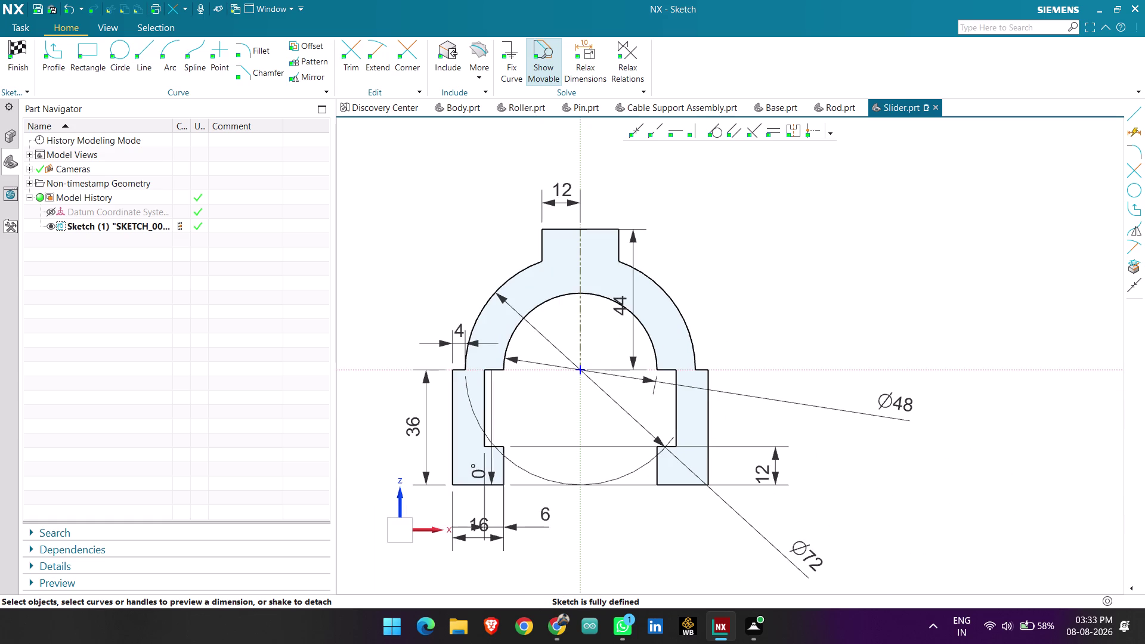
click(16, 68)
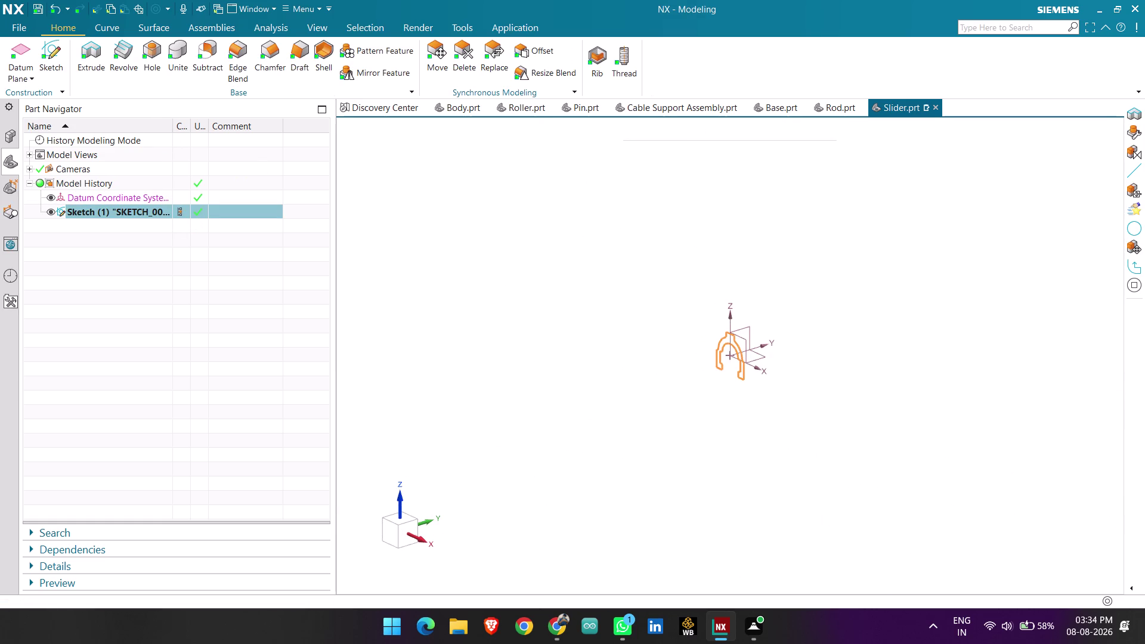
Reopen Sketch (1) for editing and delete the boss's top line.
scroll(up, 3)
scroll(up, 3)
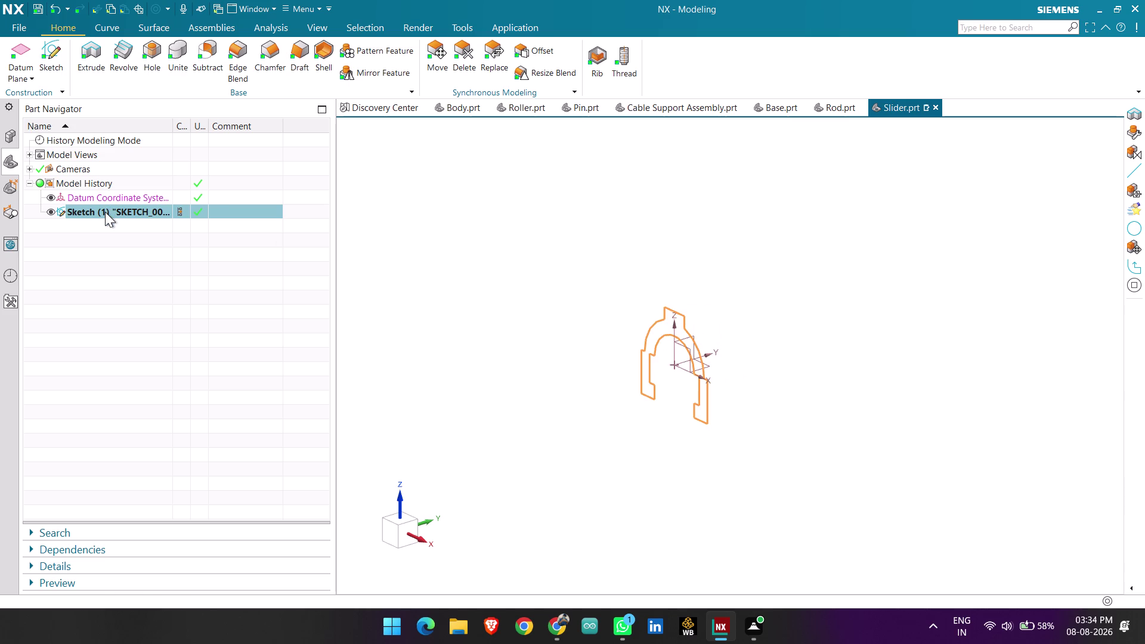
right_click(105, 212)
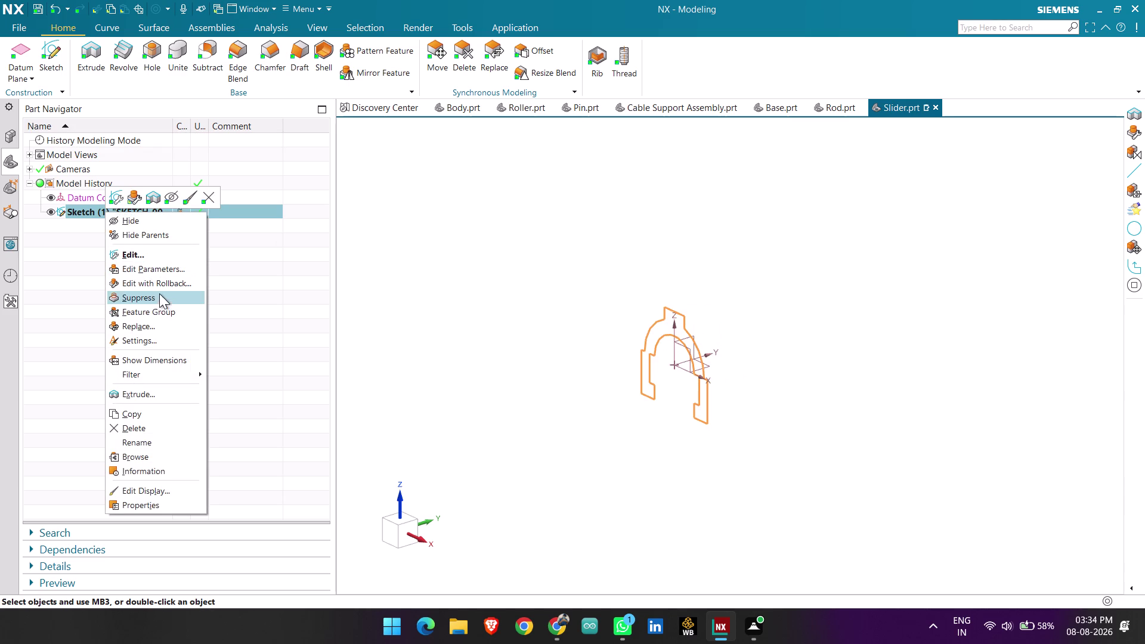
click(161, 286)
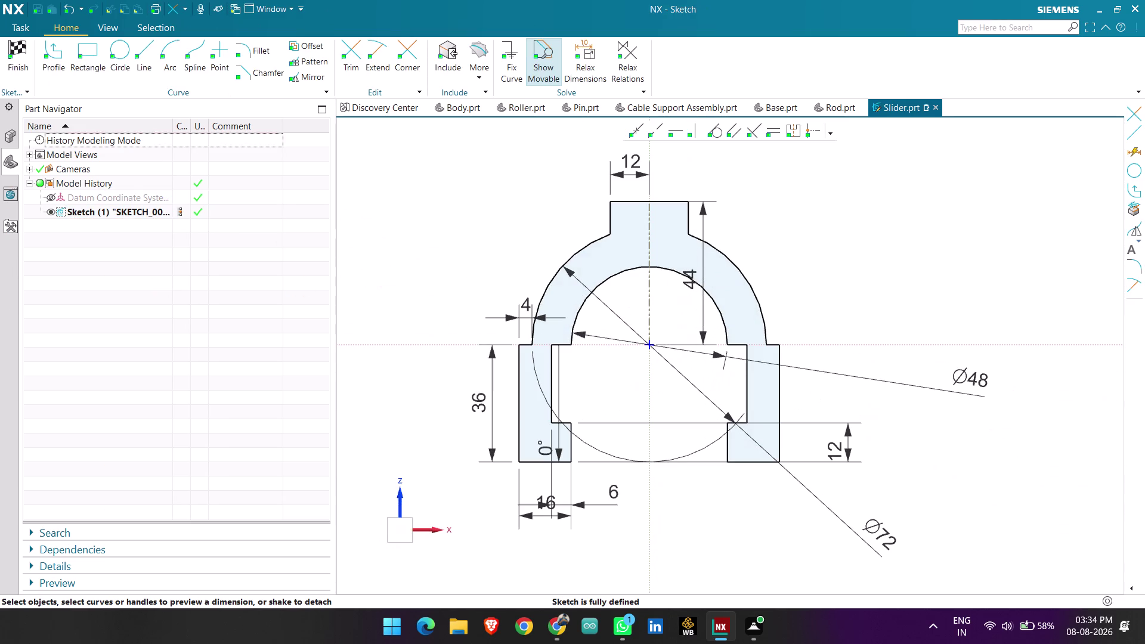
click(643, 199)
key(Delete)
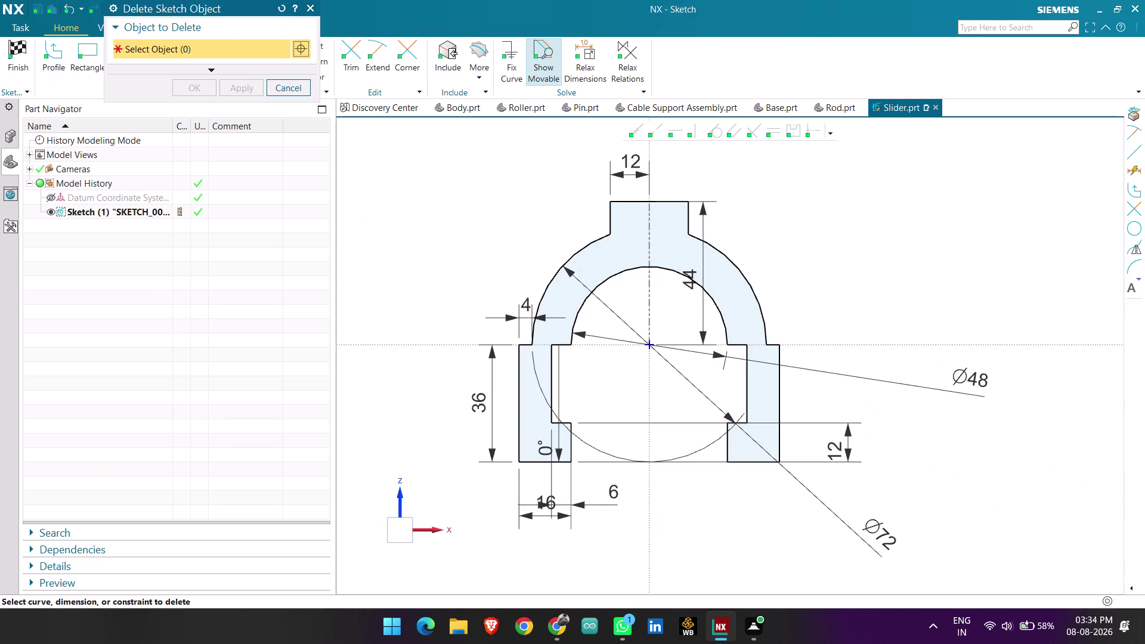
click(638, 201)
key(Delete)
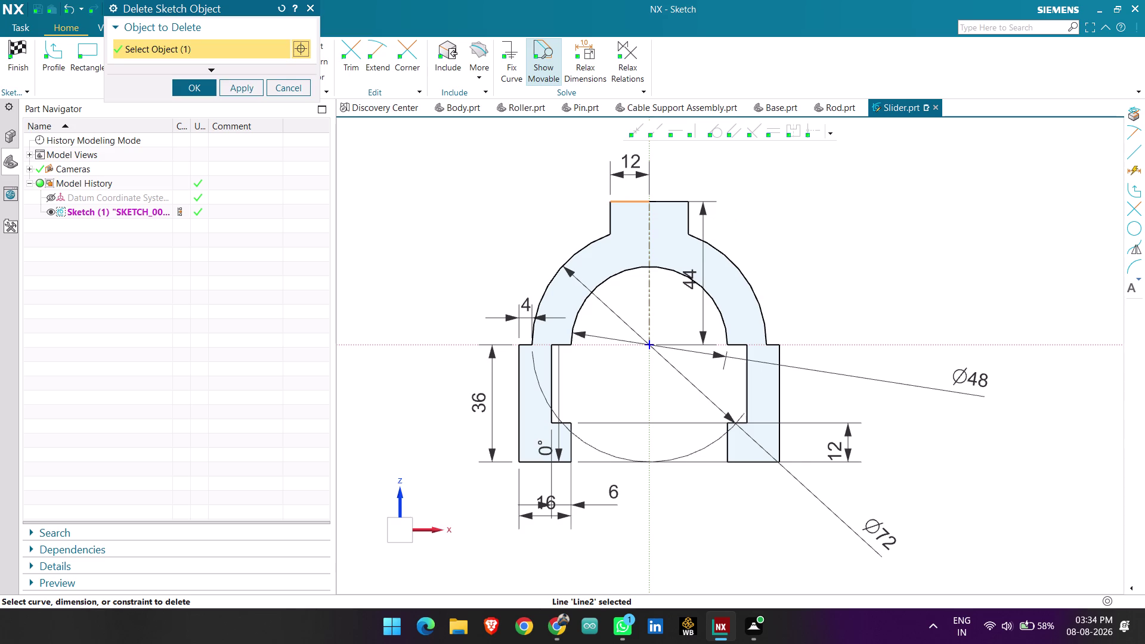
click(206, 86)
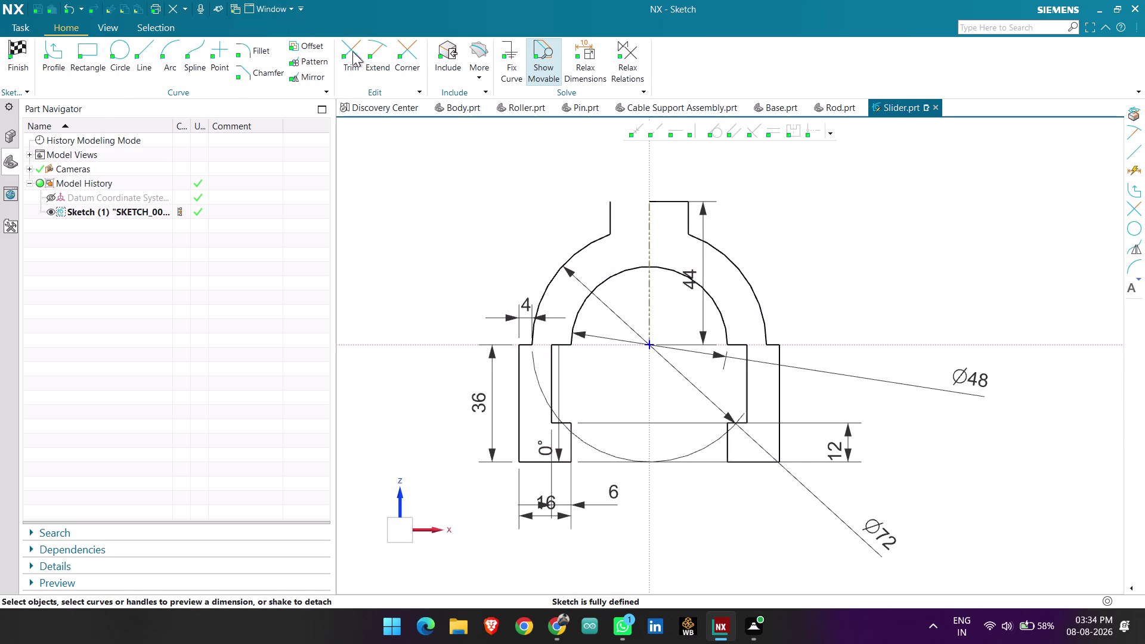
Extend the boss curve to its boundary.
click(357, 53)
click(299, 136)
click(375, 67)
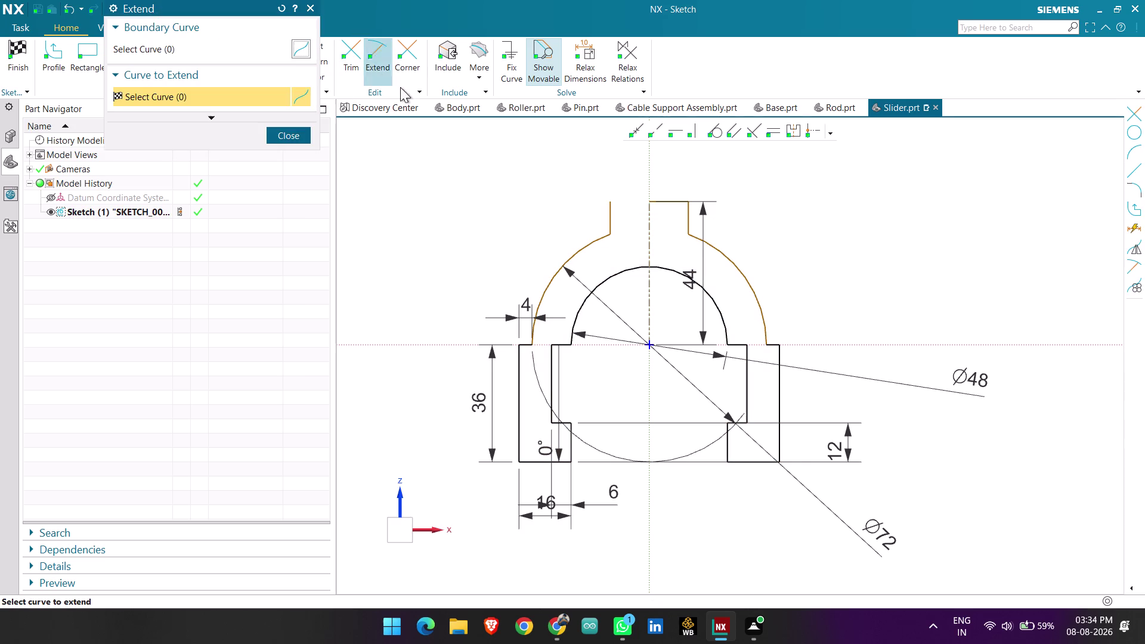
click(663, 197)
click(286, 131)
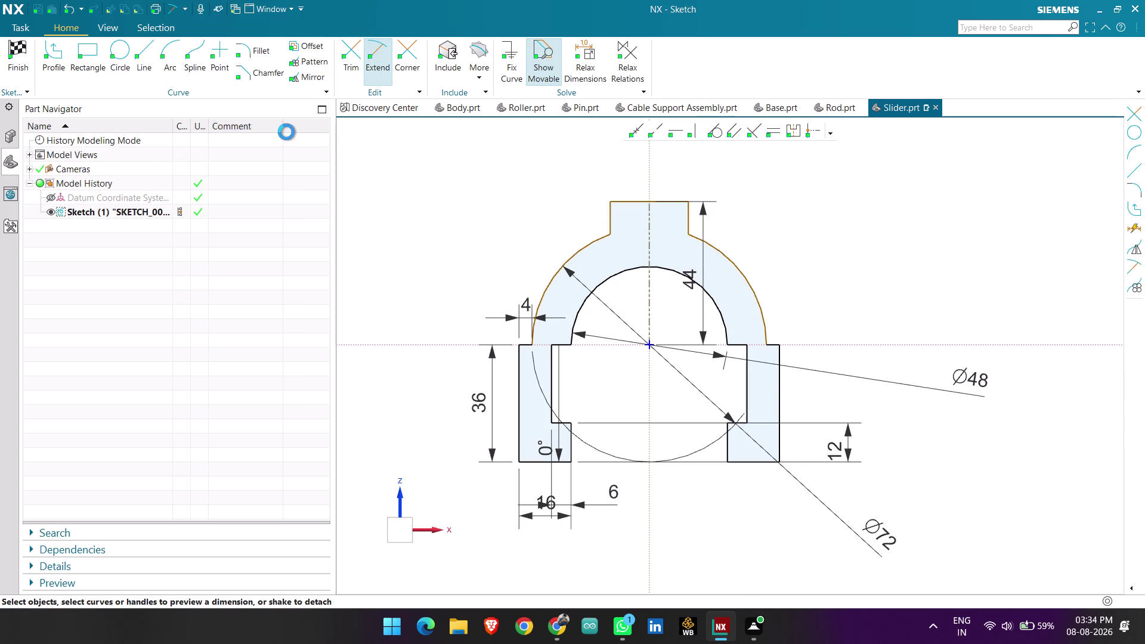
Dimension the boss top width at 24 mm and finish the sketch.
click(646, 200)
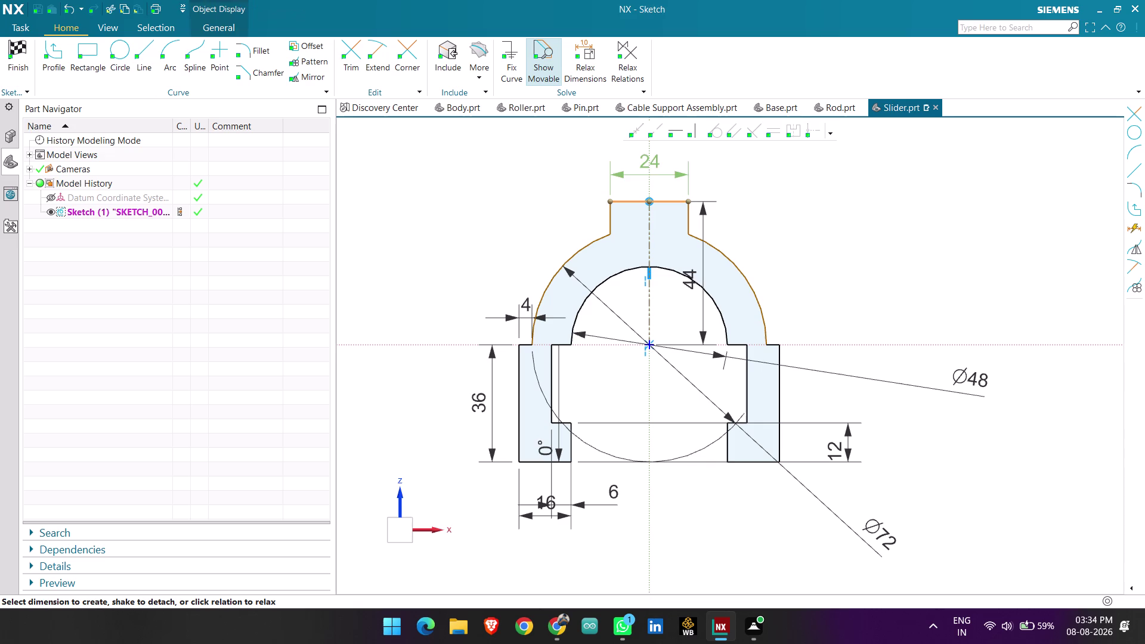
click(662, 163)
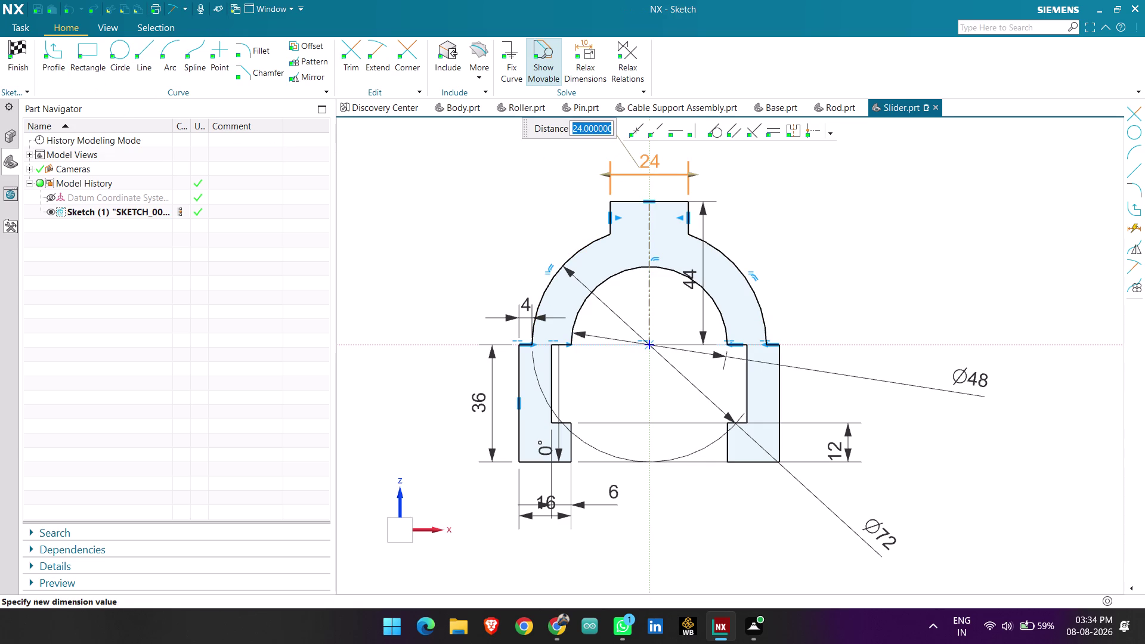
middle_click(489, 158)
scroll(up, 3)
click(14, 59)
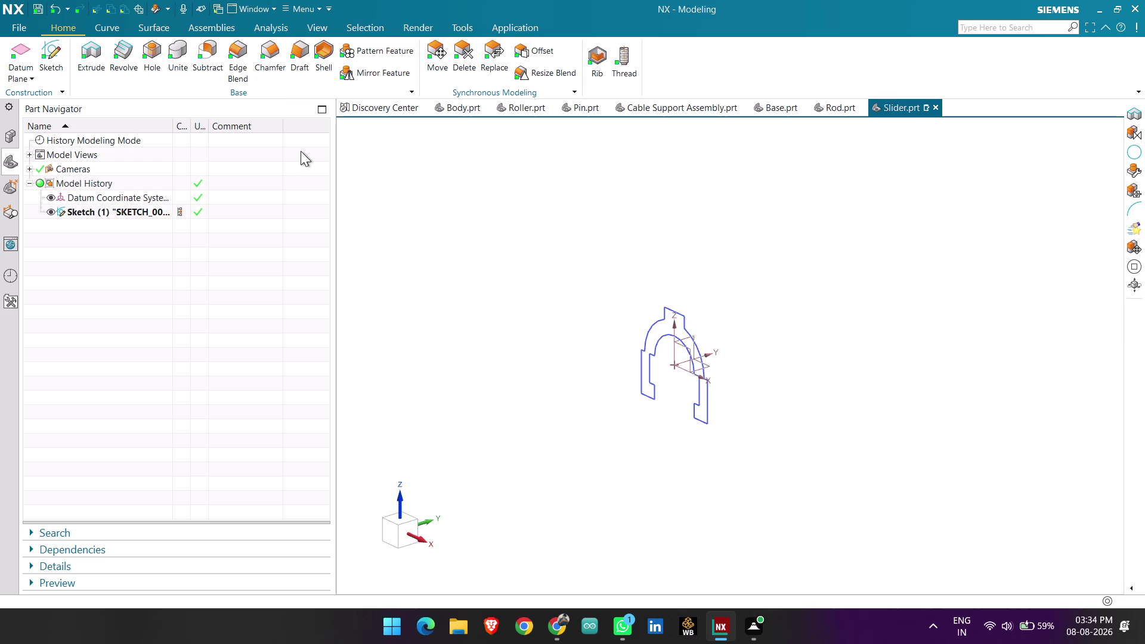
Extrude the arch sketch 20 mm in the reversed direction.
click(87, 60)
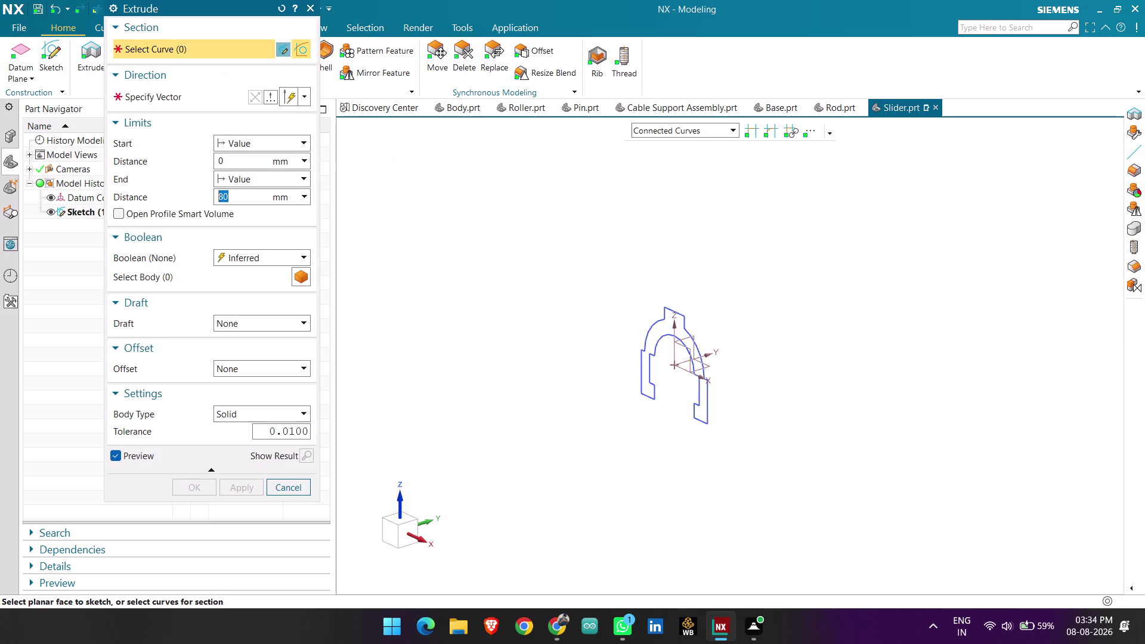
click(662, 311)
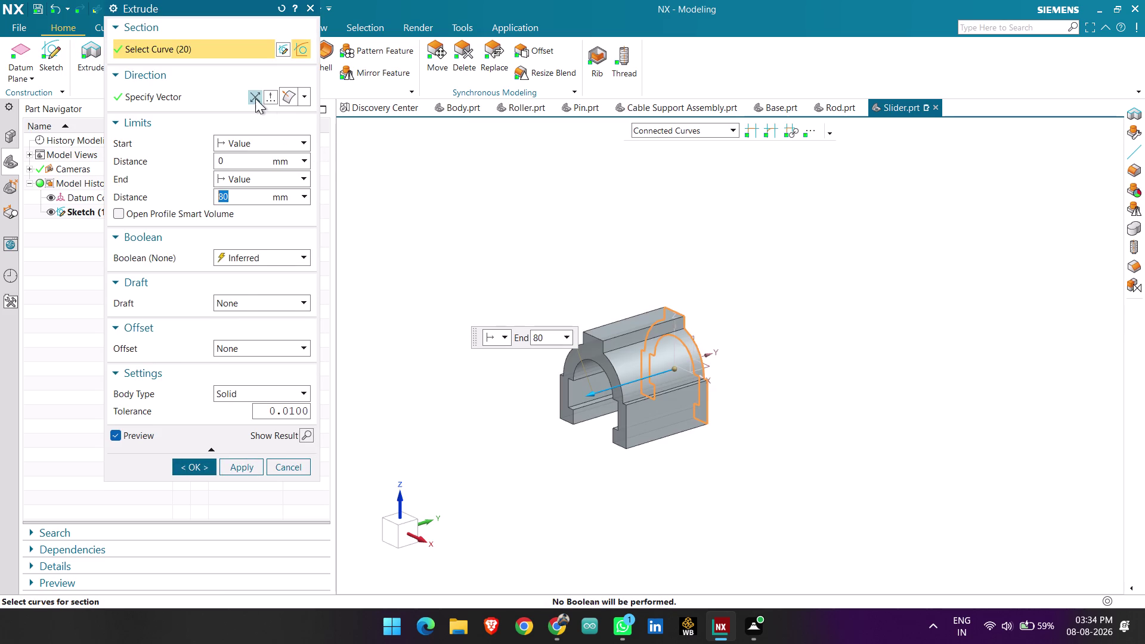
click(255, 98)
drag(252, 194, 173, 195)
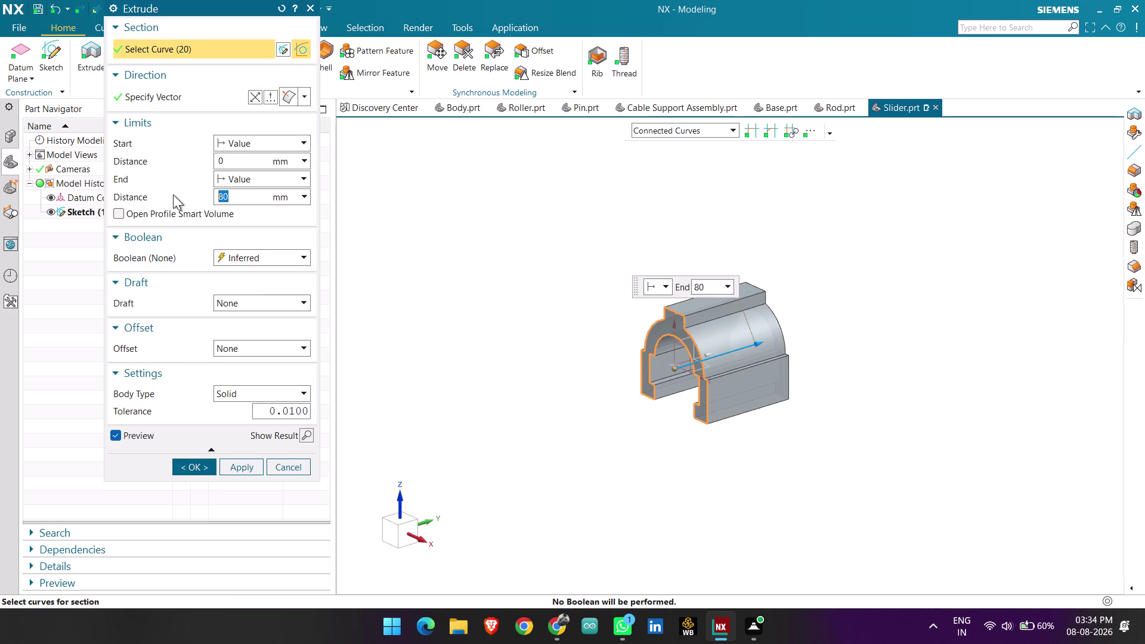
key(BackSpace)
text(20)
key(Return)
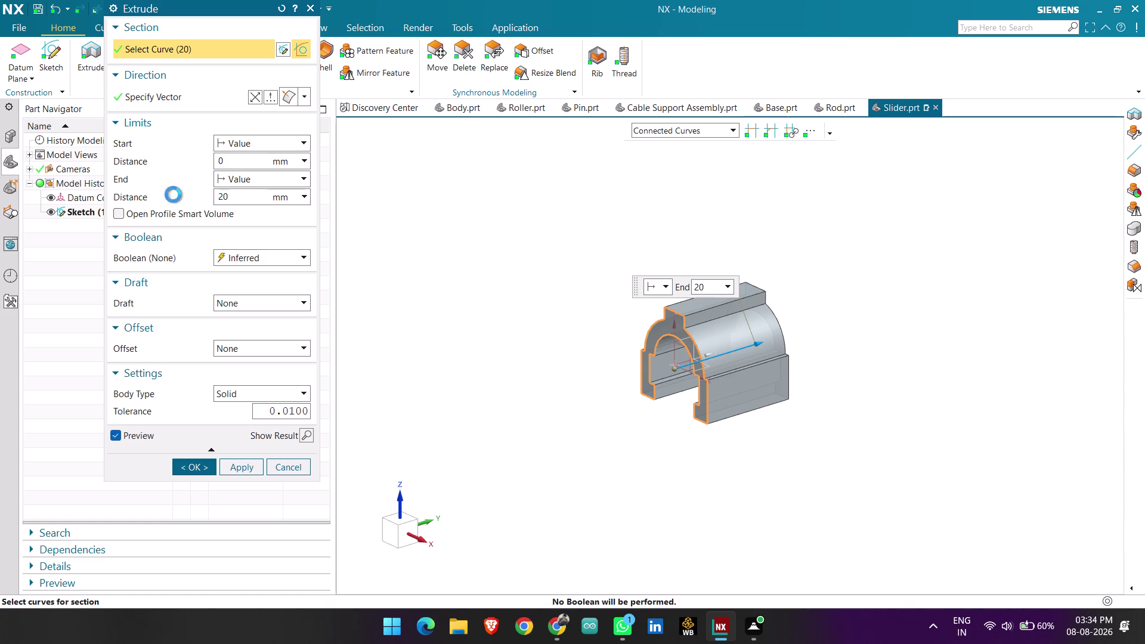
click(180, 467)
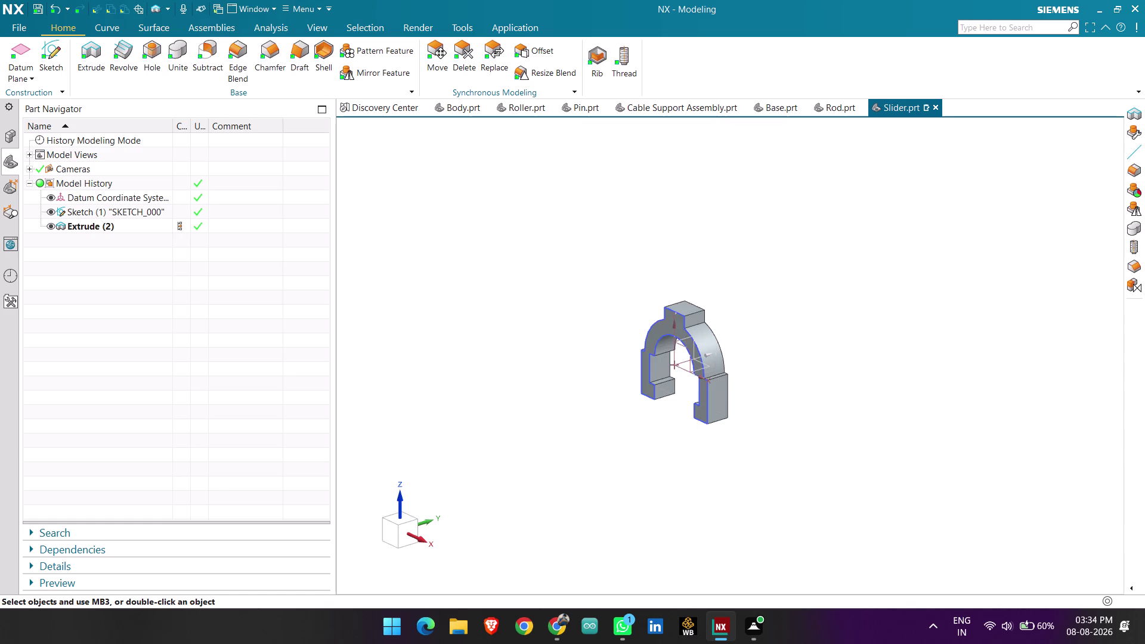
Hide Sketch (1) and orbit the solid arch to a front-on view.
middle_drag(619, 426, 646, 430)
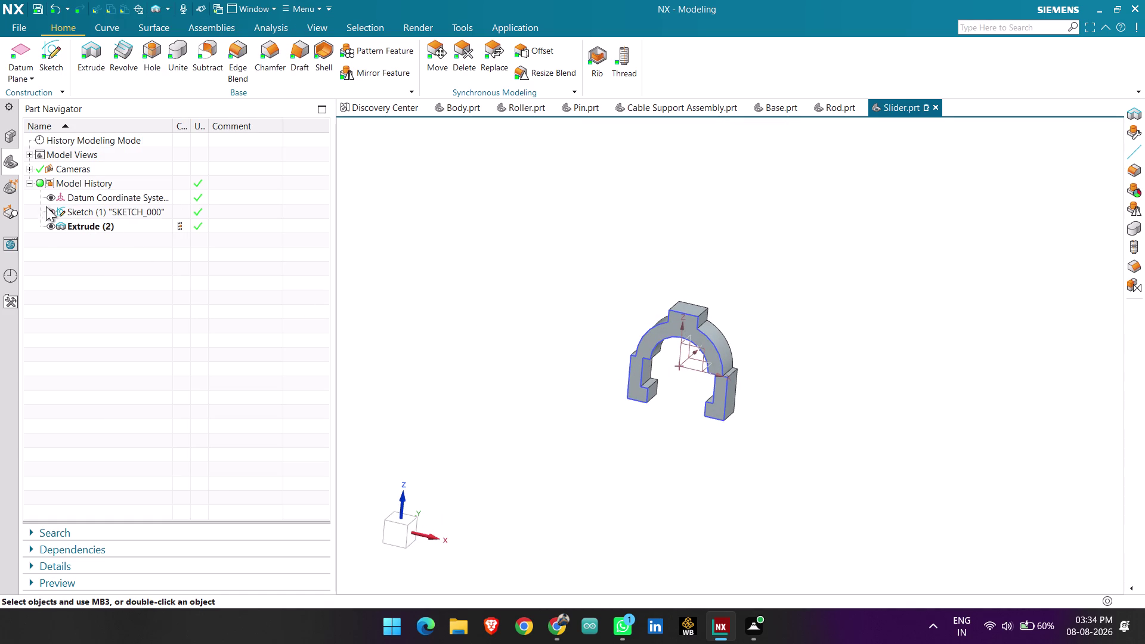
click(51, 208)
scroll(up, 3)
scroll(up, 3)
middle_drag(800, 302, 724, 316)
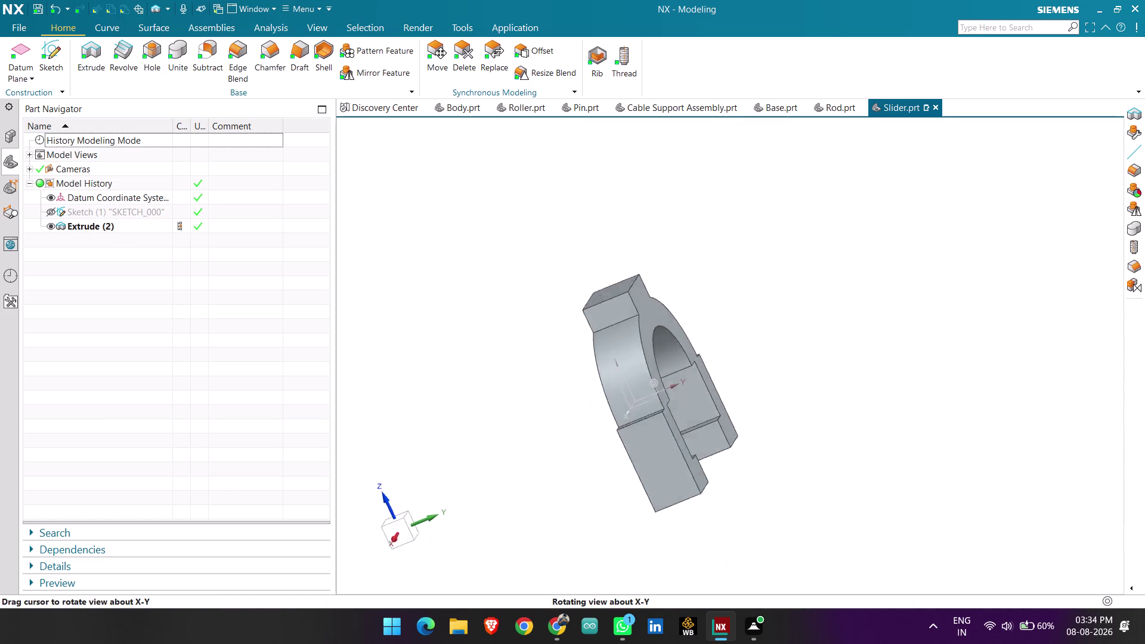
middle_drag(724, 316, 820, 299)
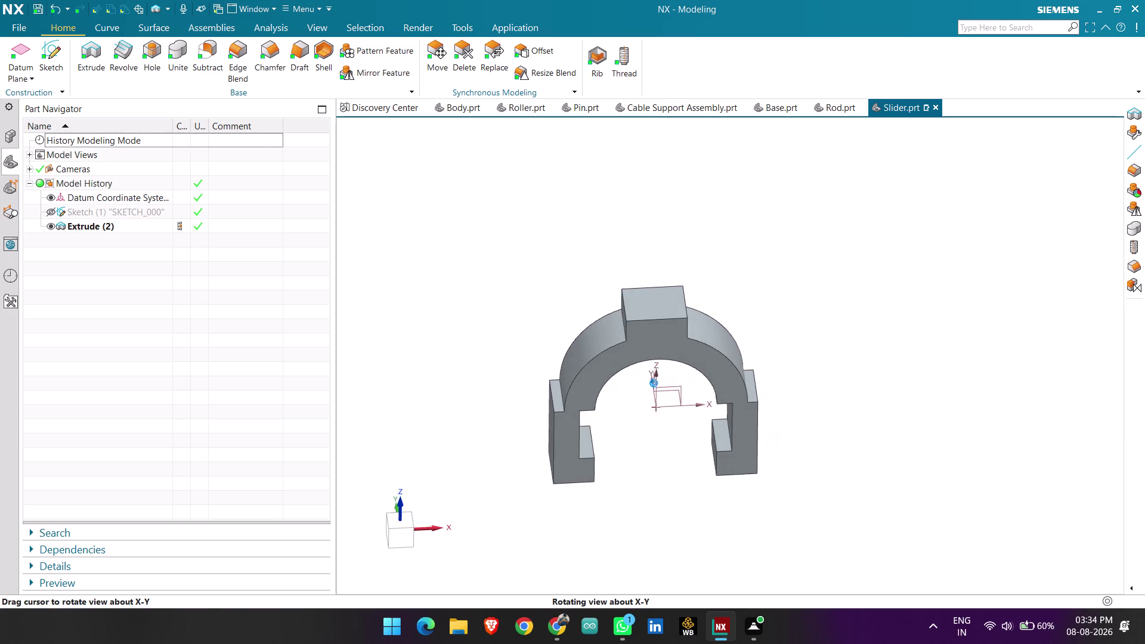
middle_drag(820, 298, 823, 298)
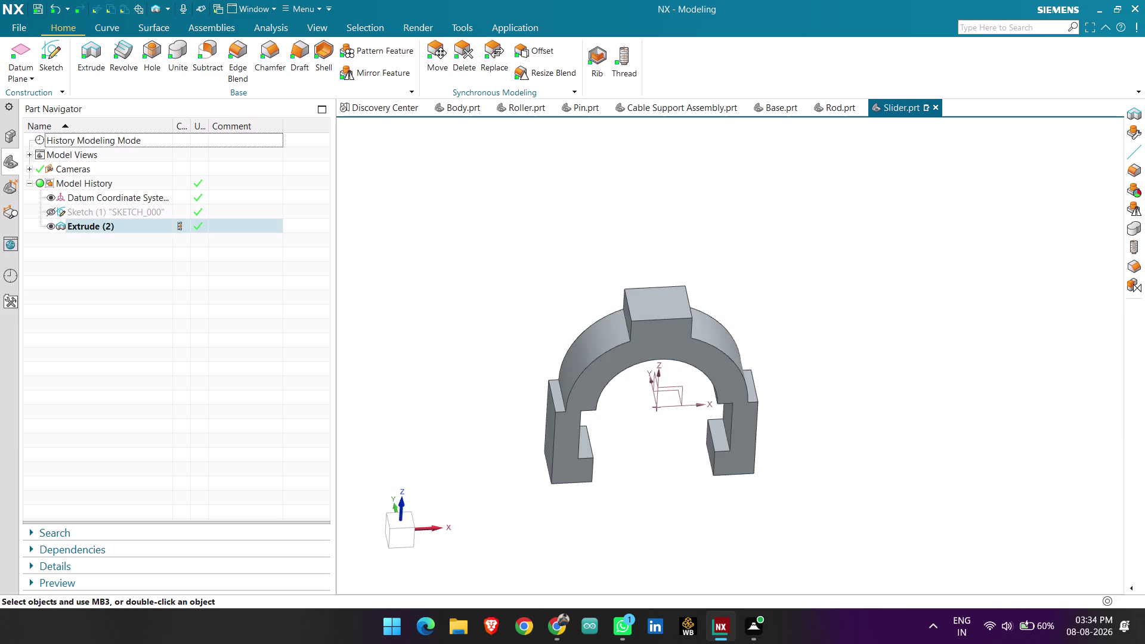
click(55, 50)
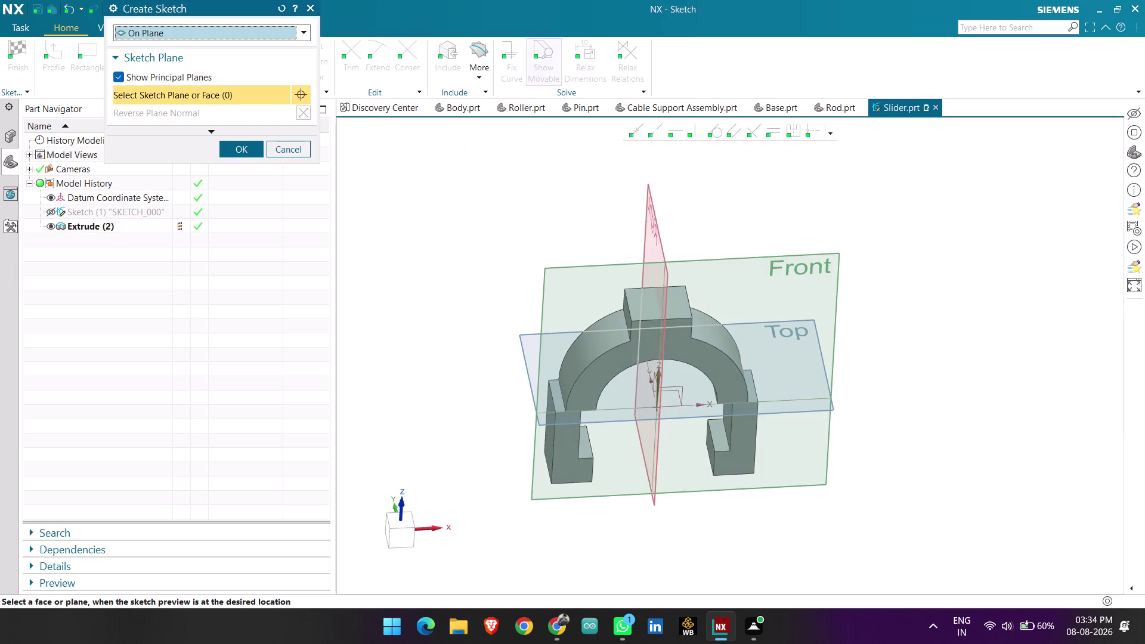
Place the new sketch on the Top plane.
click(646, 301)
middle_click(646, 301)
scroll(up, 3)
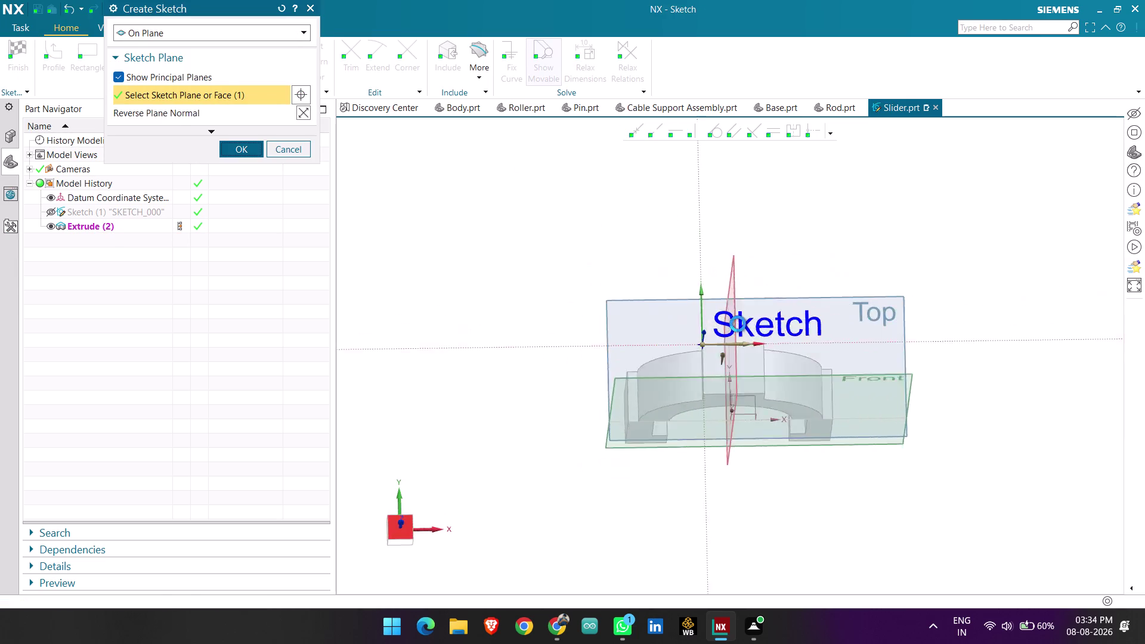
scroll(up, 3)
scroll(up, 3)
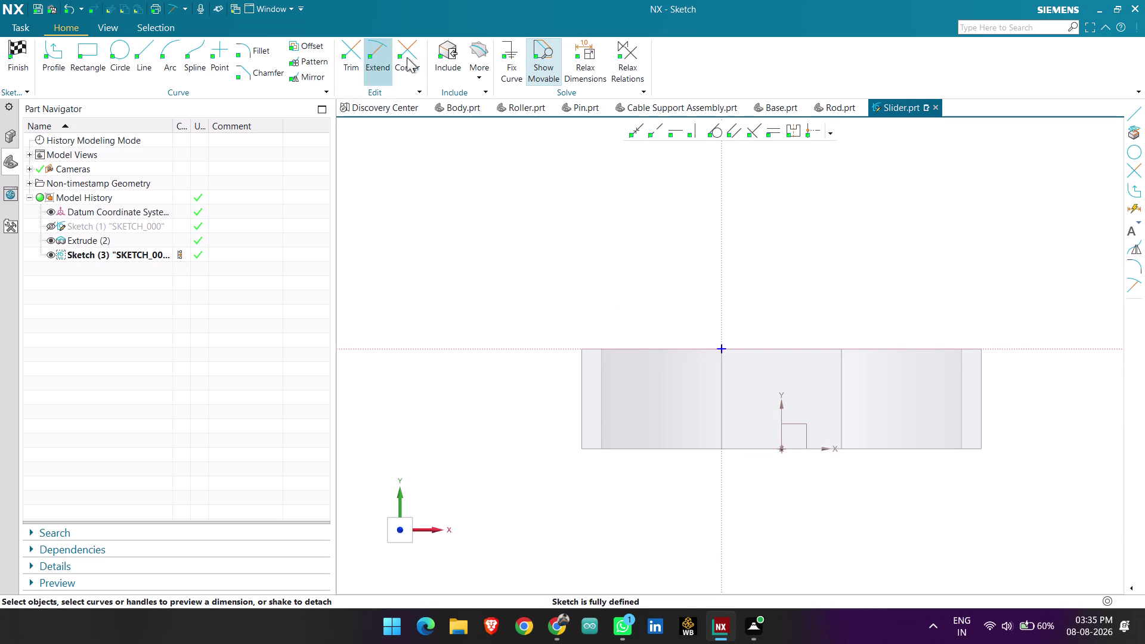
Project the boss's left, bottom and right edges into the sketch.
click(481, 54)
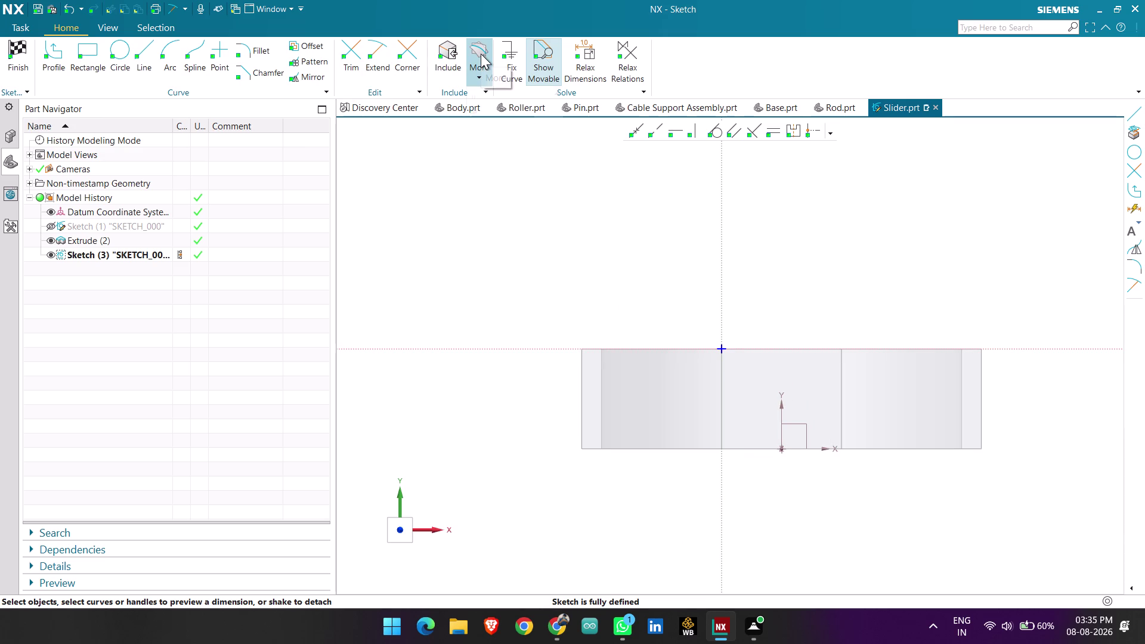
click(496, 108)
click(721, 401)
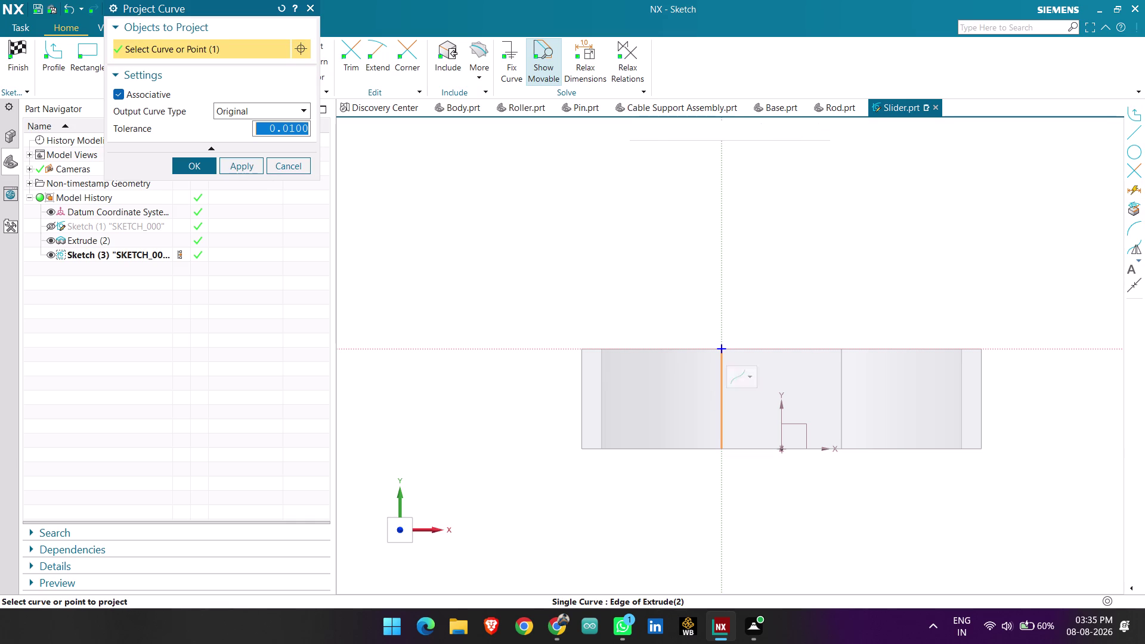
click(766, 454)
click(839, 407)
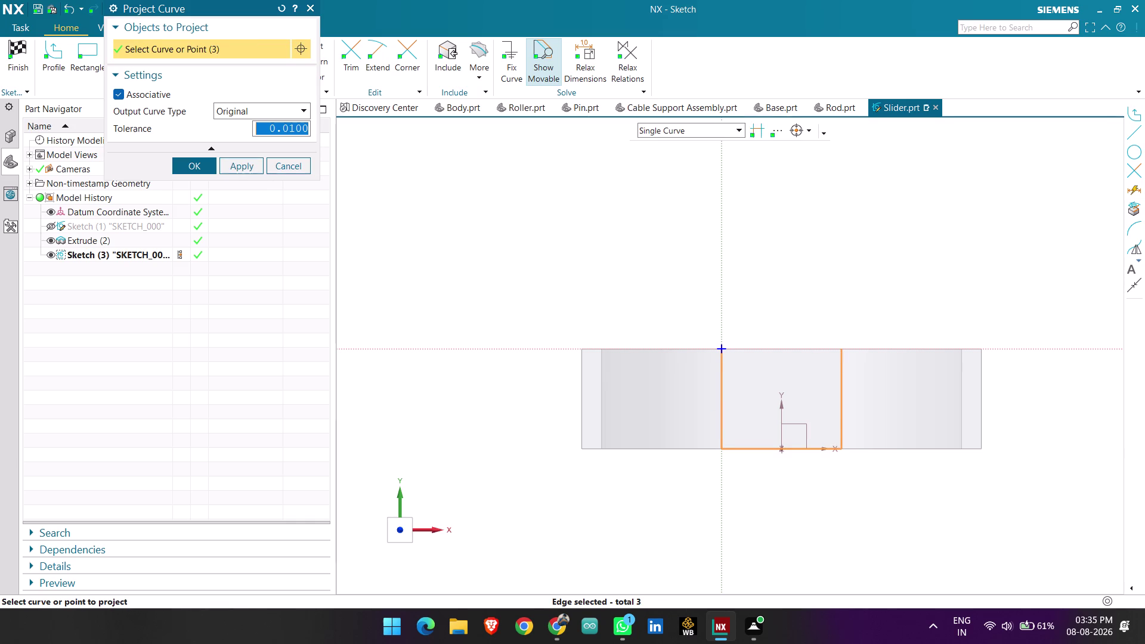
click(777, 350)
click(197, 161)
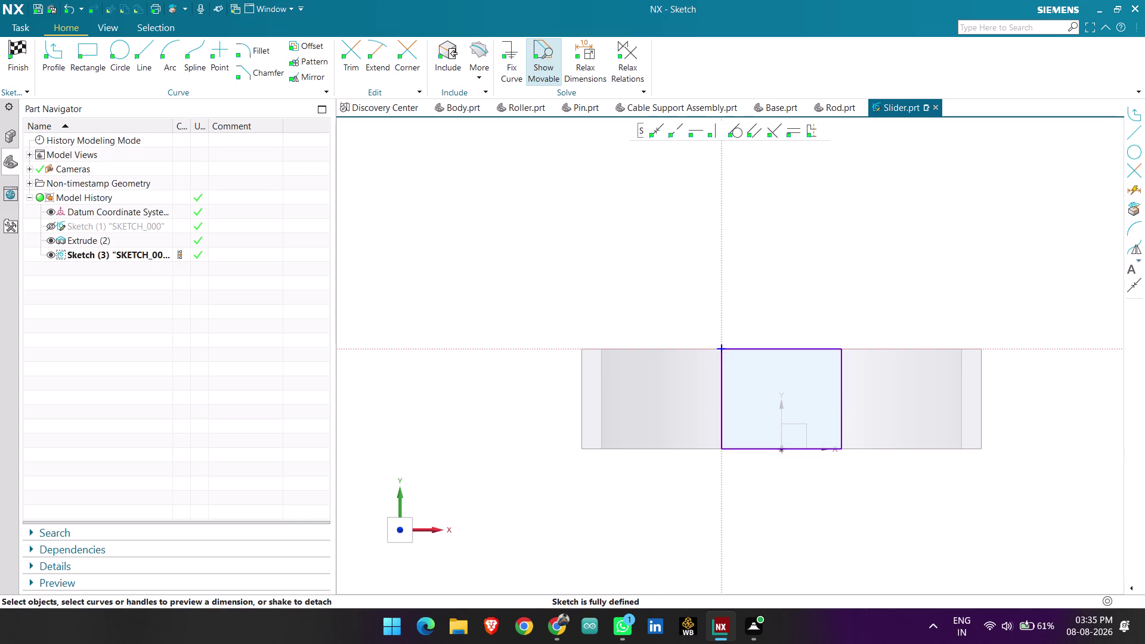
click(121, 50)
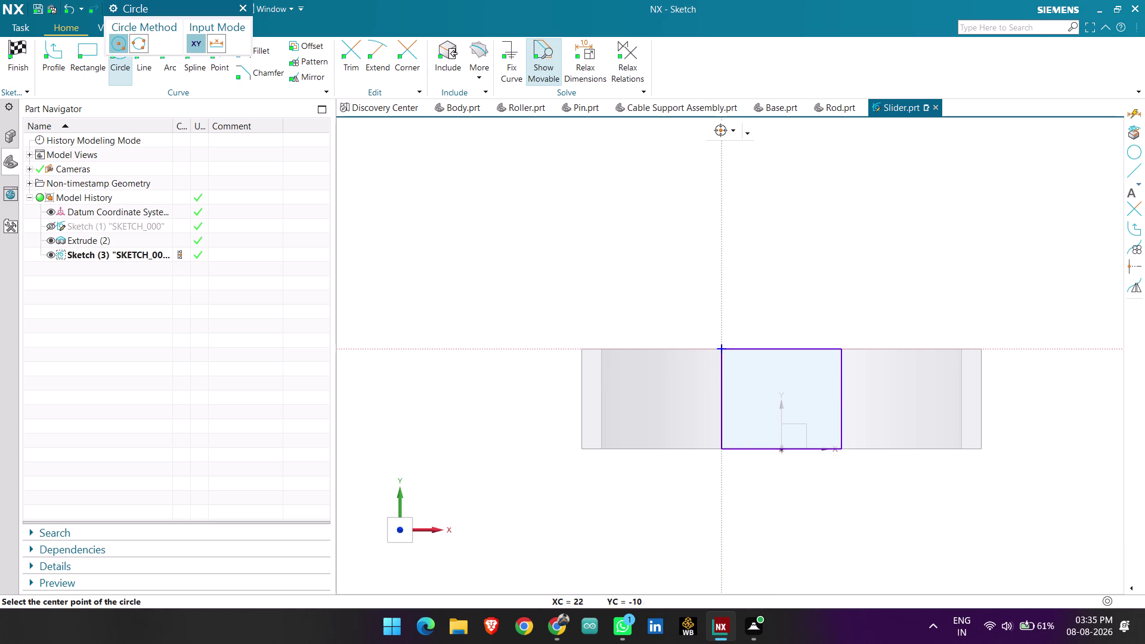
Draw a 12 mm diameter circle centred inside the boss outline.
click(779, 400)
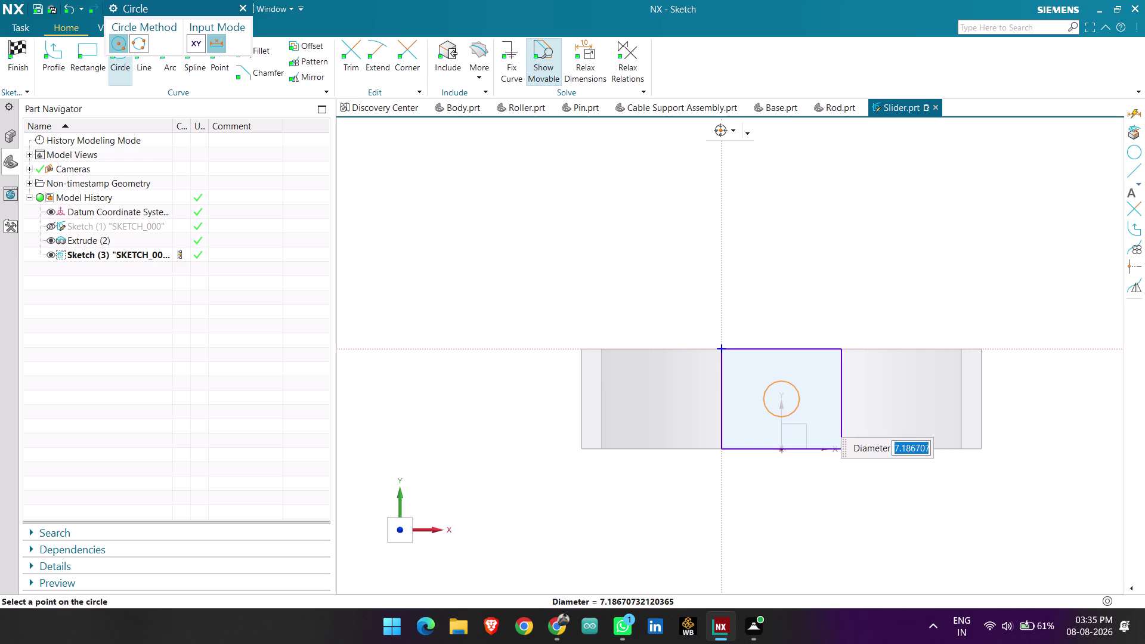
text(12)
key(Return)
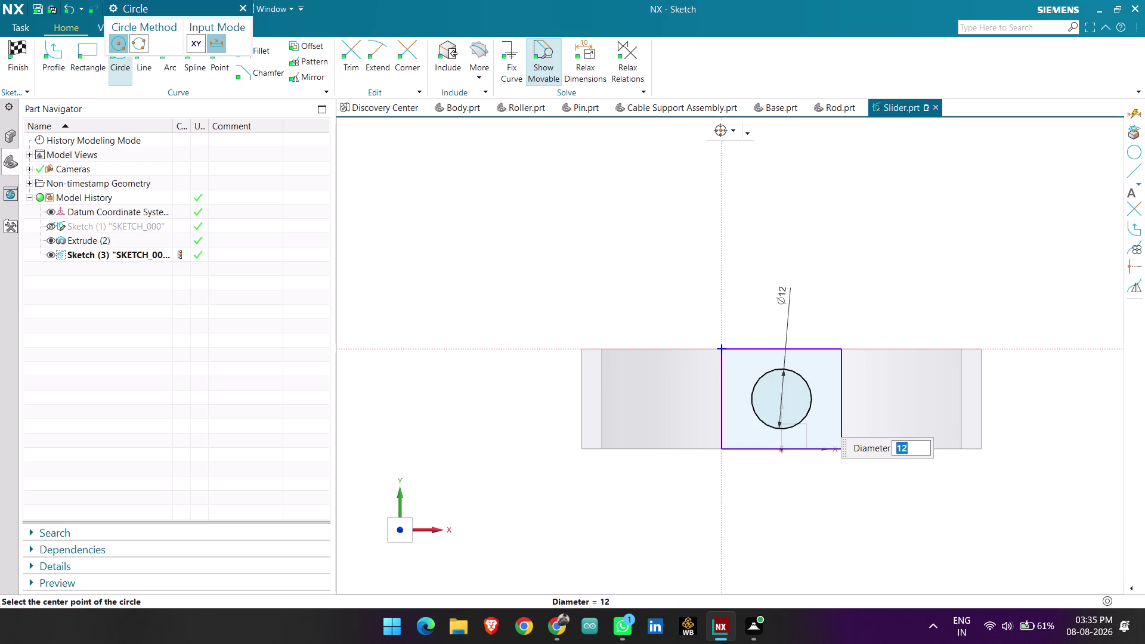
scroll(up, 3)
middle_click(799, 395)
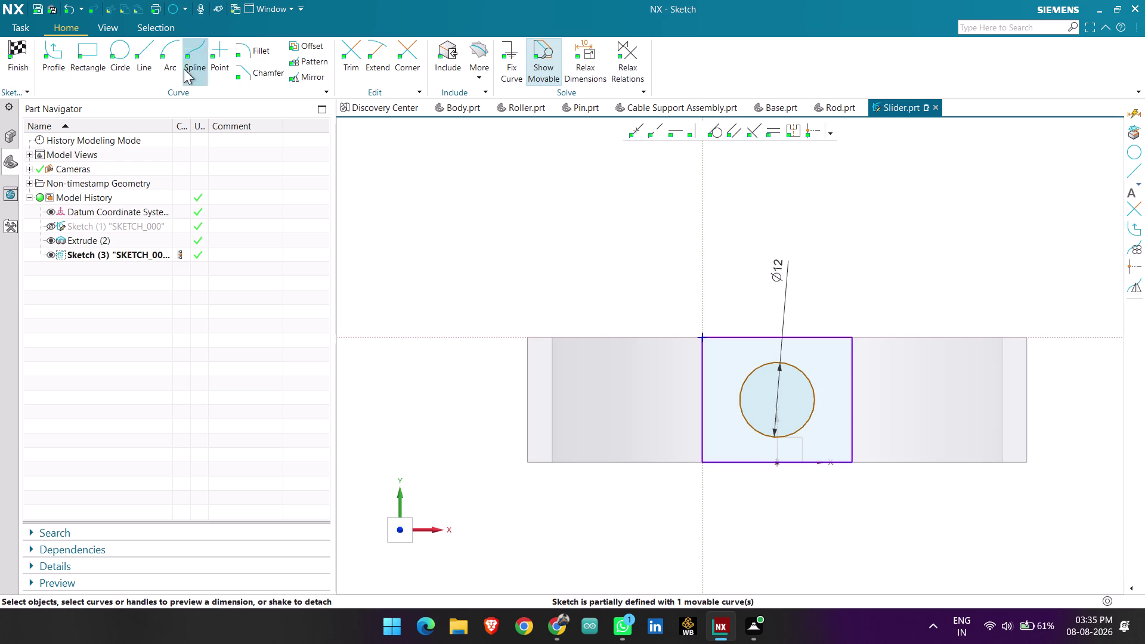
Draw a horizontal line from the left edge's midpoint to the right edge.
click(141, 54)
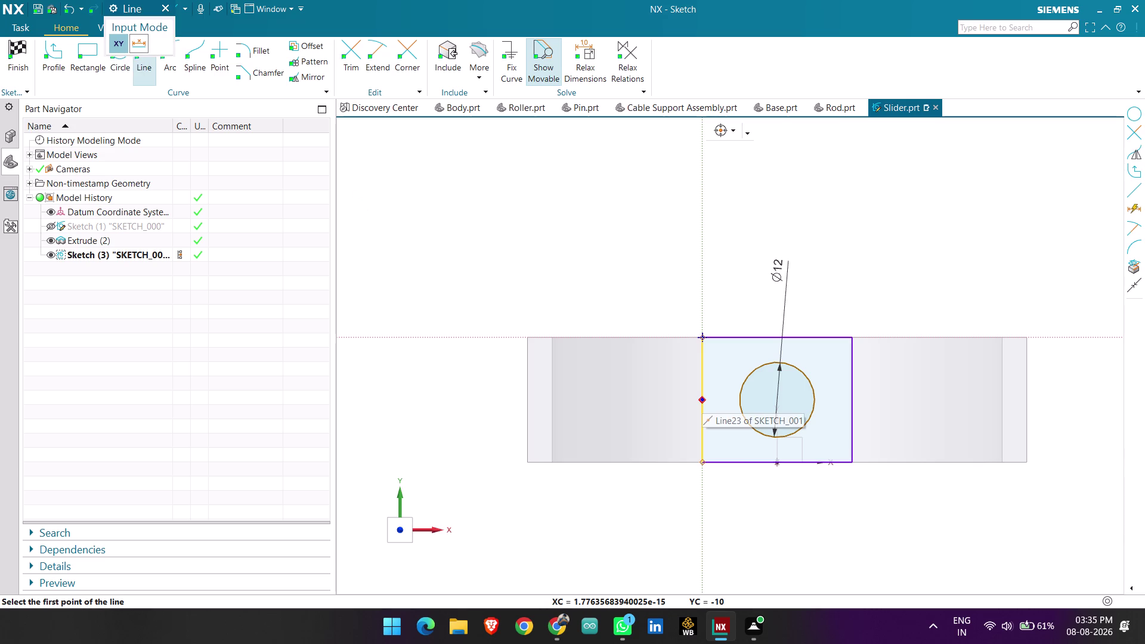
click(702, 398)
click(855, 400)
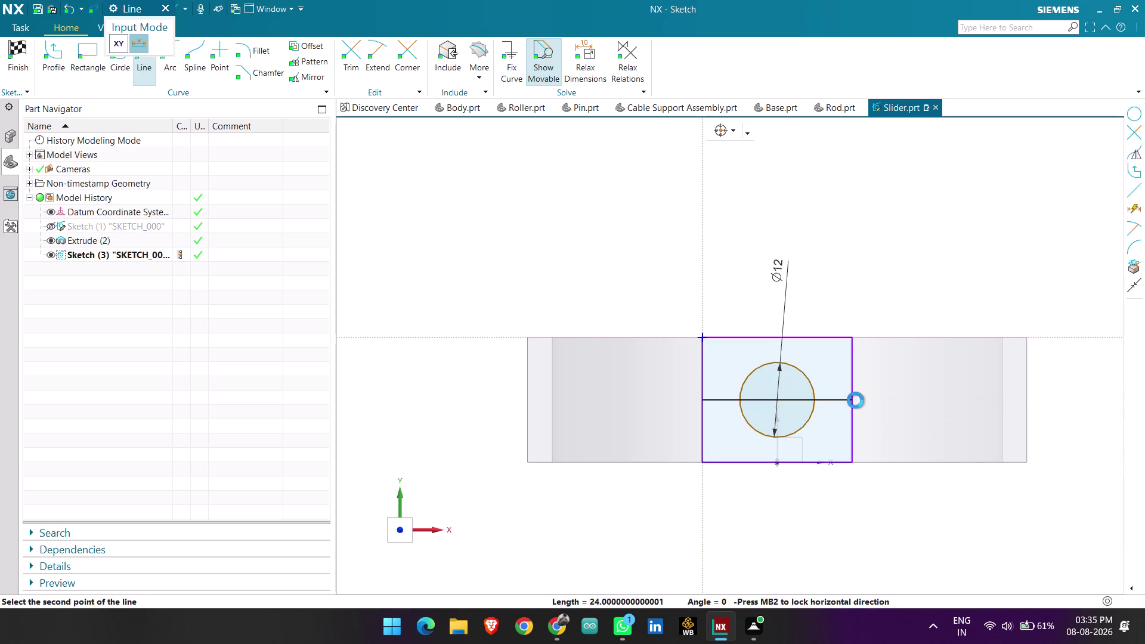
key(Escape)
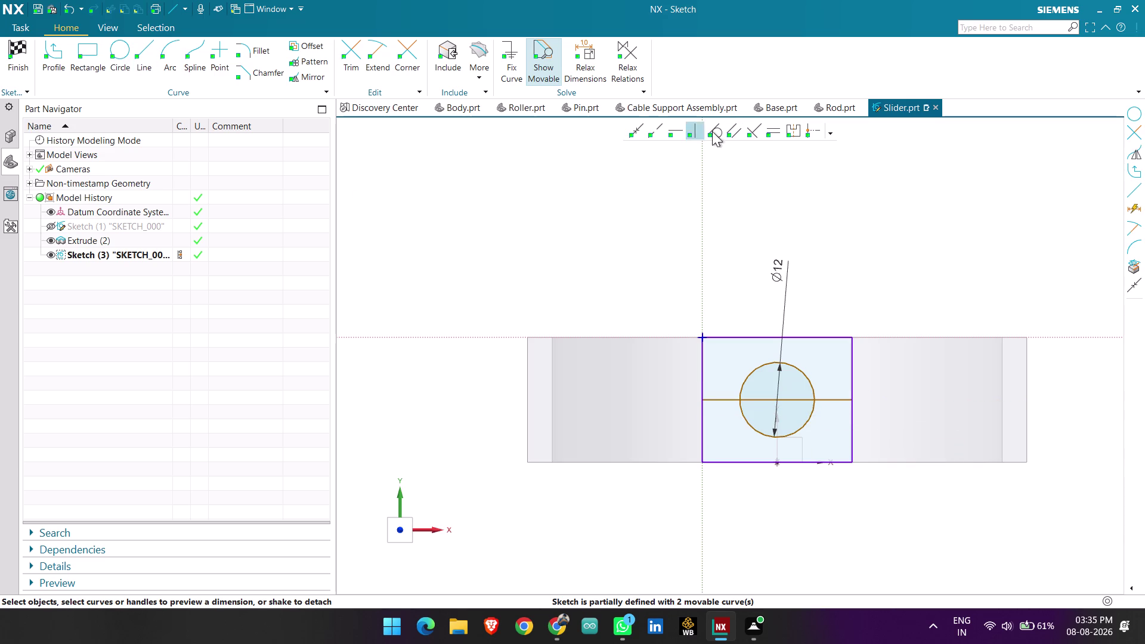
Midpoint-align the circle with the horizontal line.
click(811, 129)
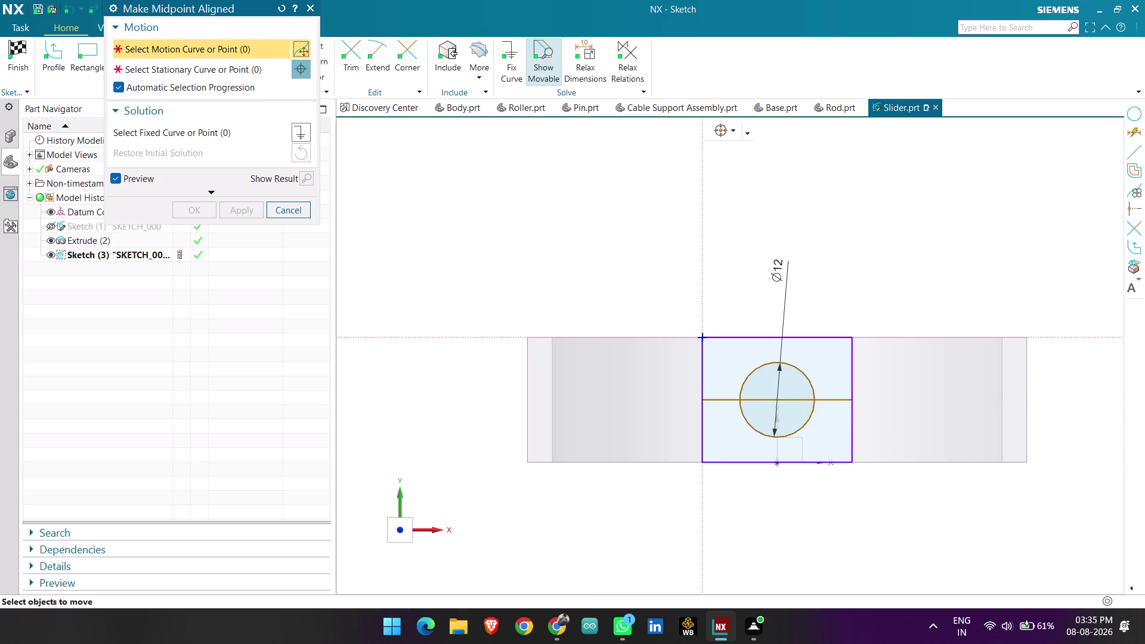
scroll(up, 3)
click(815, 430)
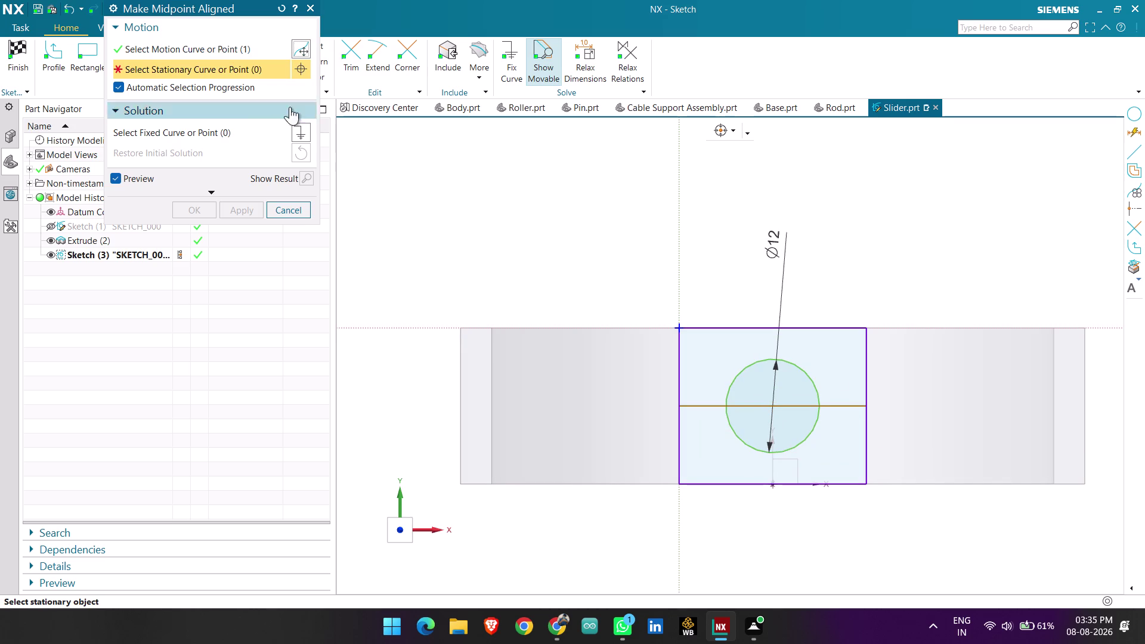
click(795, 403)
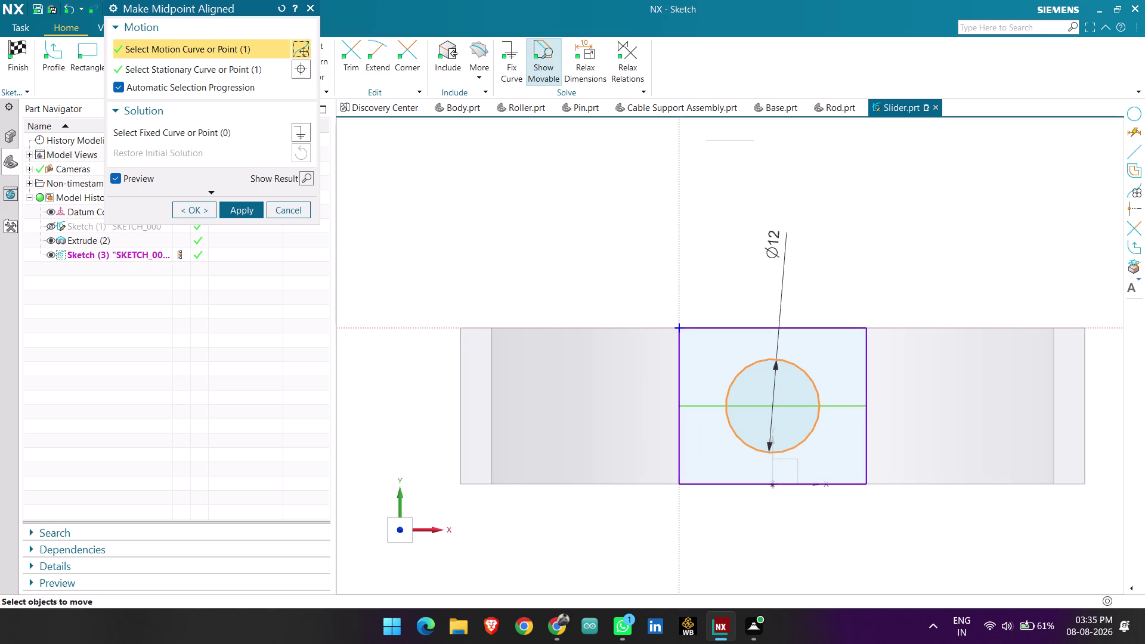
click(230, 208)
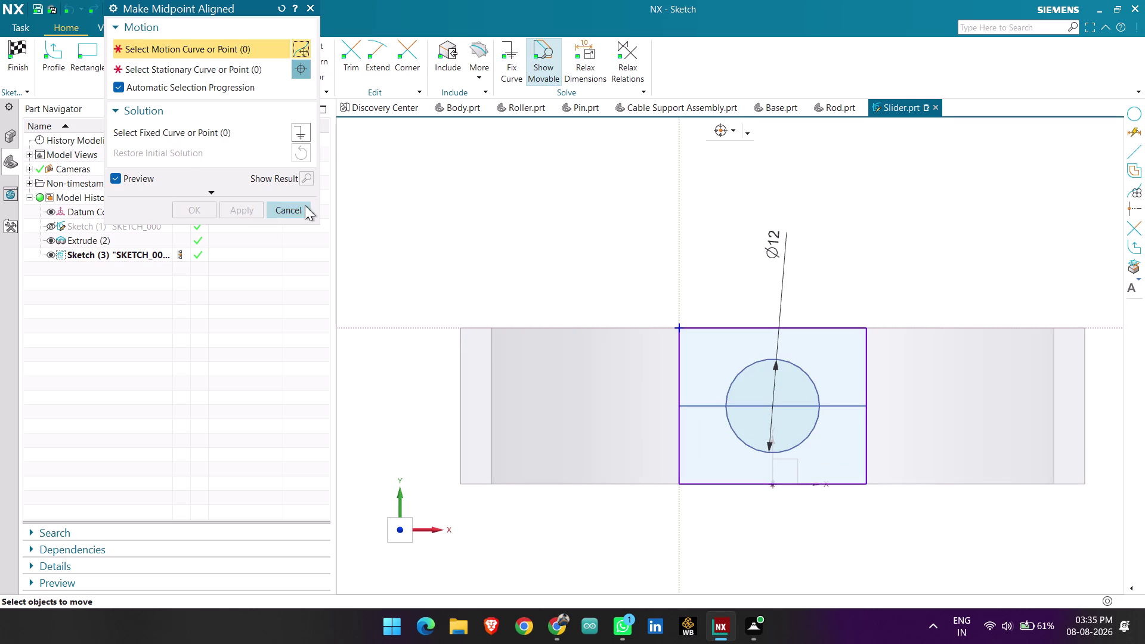
click(305, 205)
Convert the three boss edges and the line to reference geometry, then finish the sketch.
right_click(675, 351)
click(691, 335)
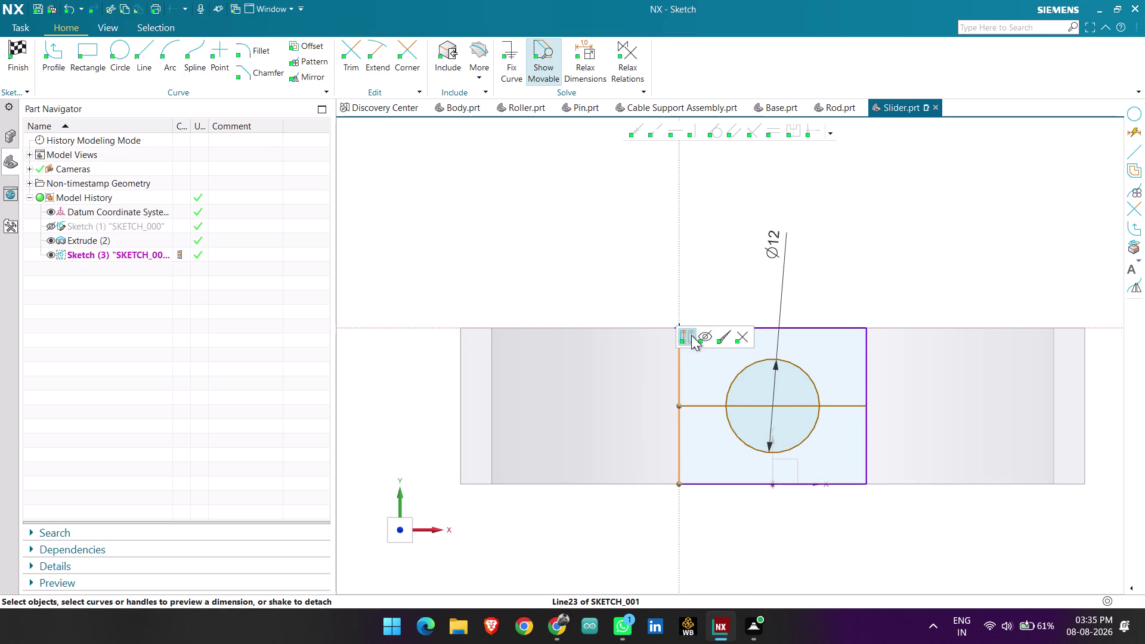
right_click(697, 329)
click(708, 318)
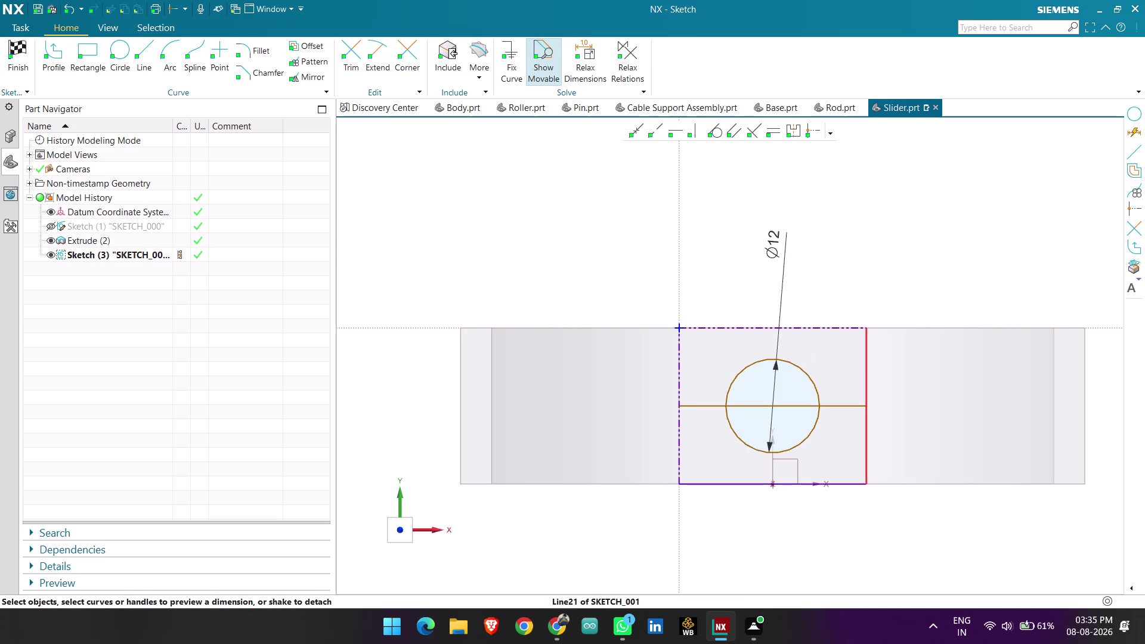
right_click(870, 381)
click(875, 369)
right_click(820, 479)
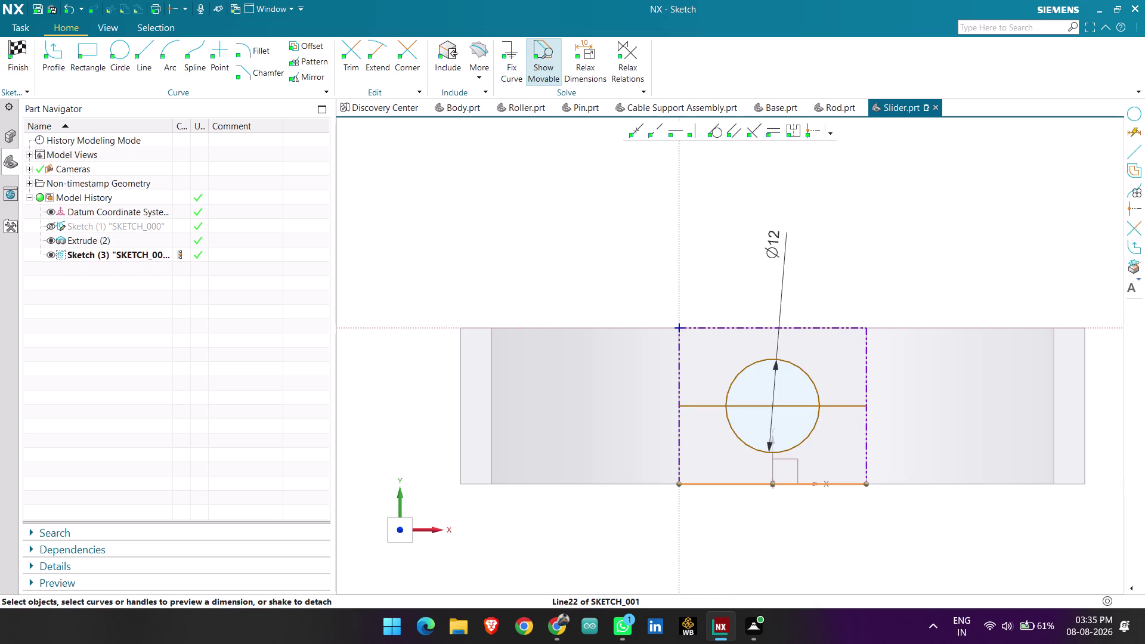
click(829, 463)
right_click(839, 408)
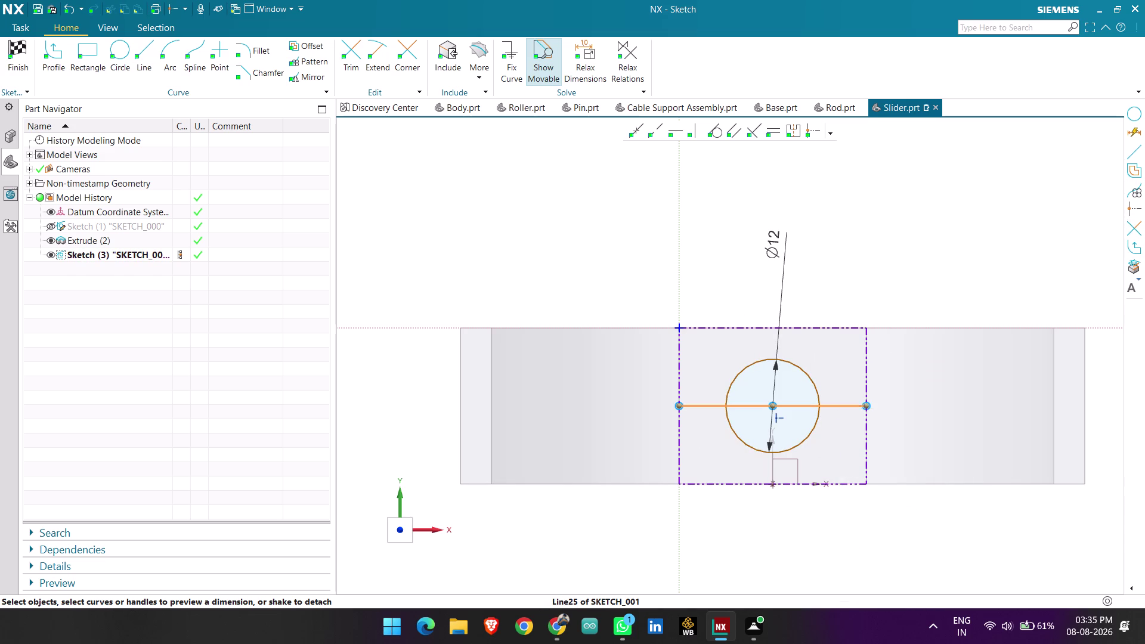
click(853, 395)
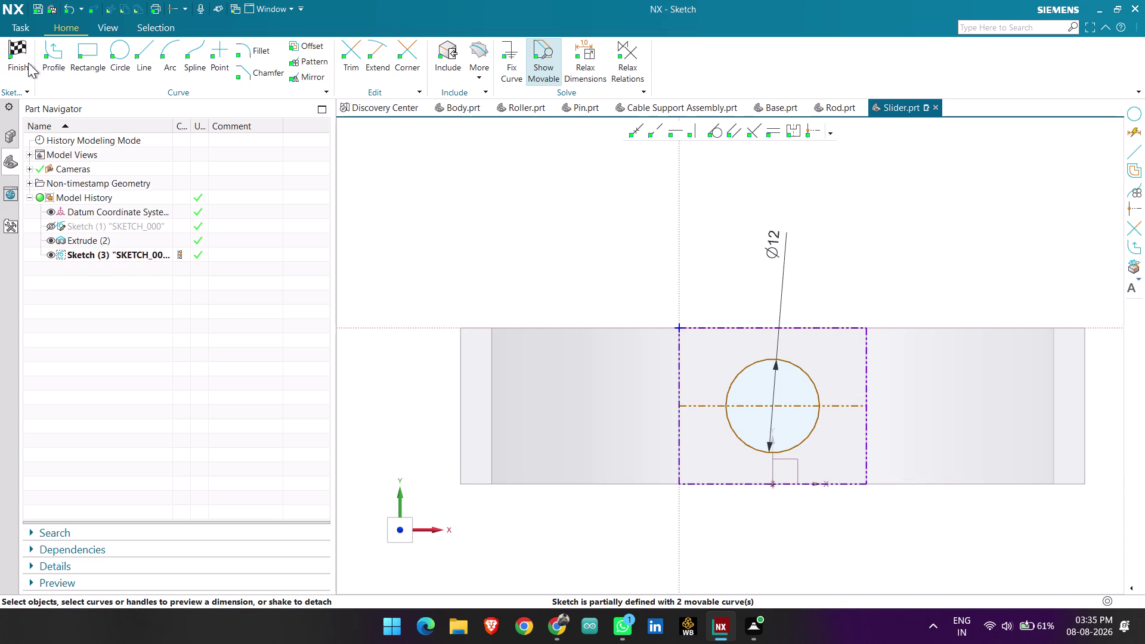
click(23, 62)
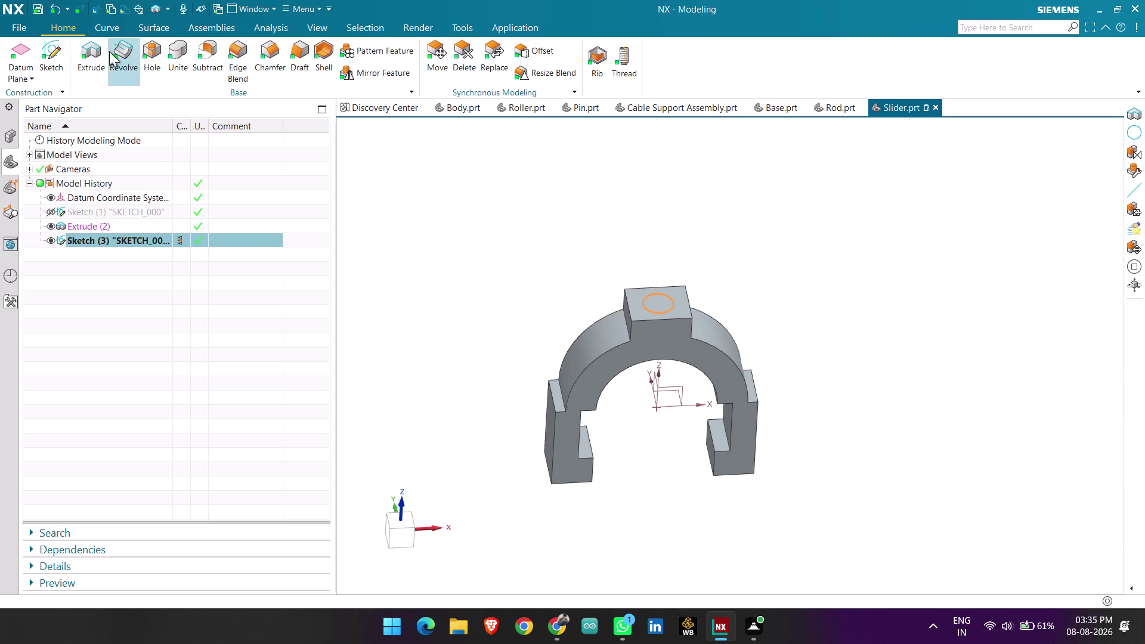
Extrude the 12 mm circle downward into the part as a subtracting cut.
click(103, 46)
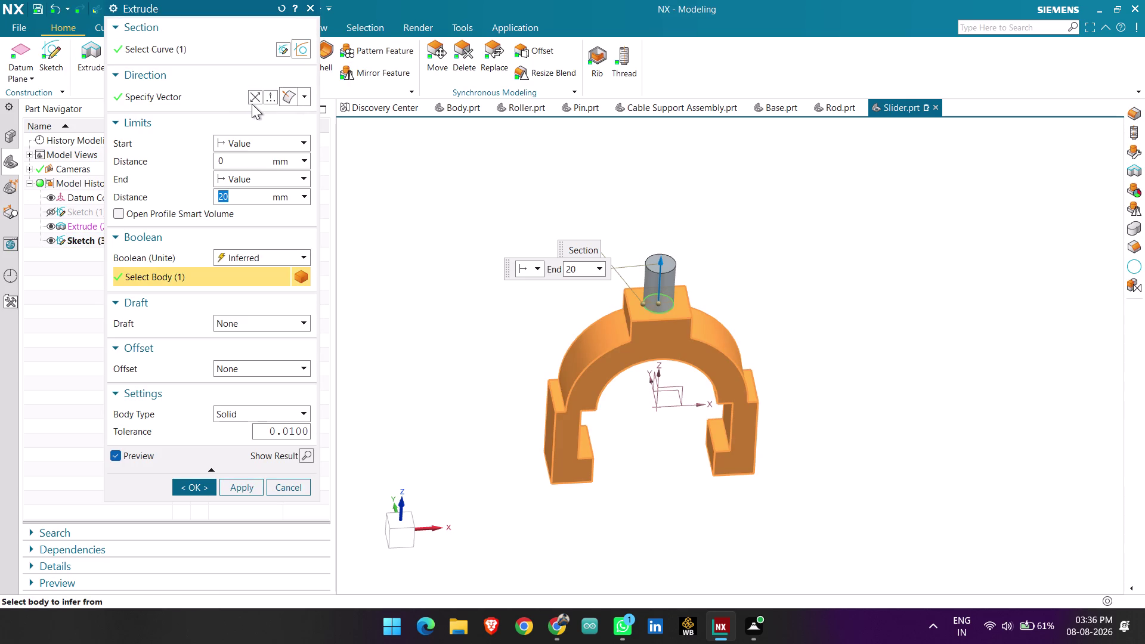
click(251, 104)
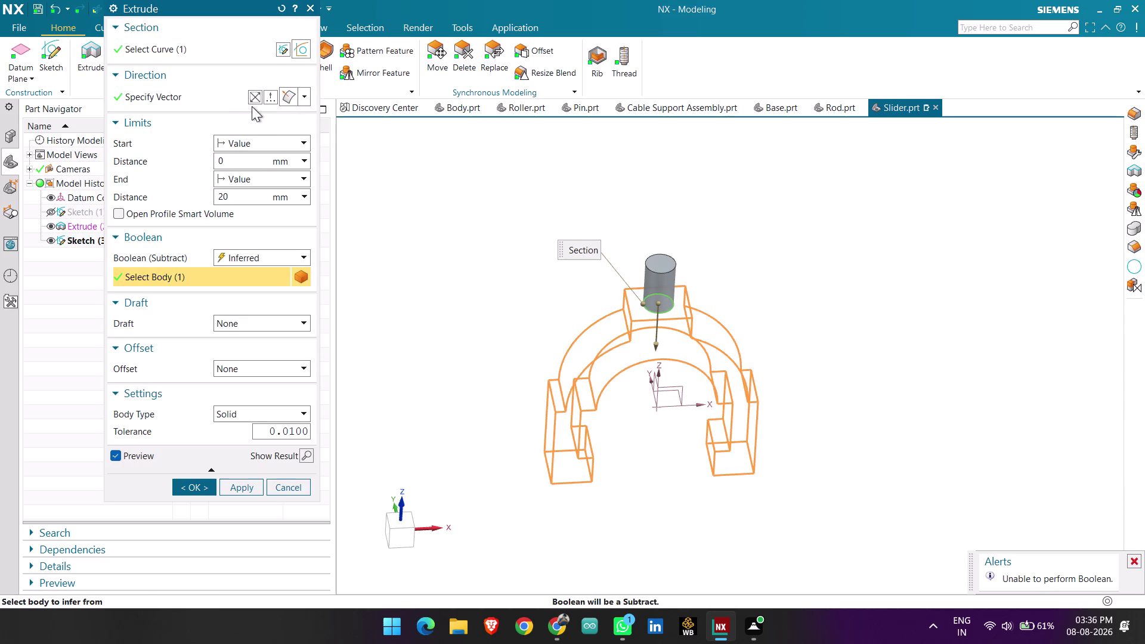
click(255, 99)
click(254, 99)
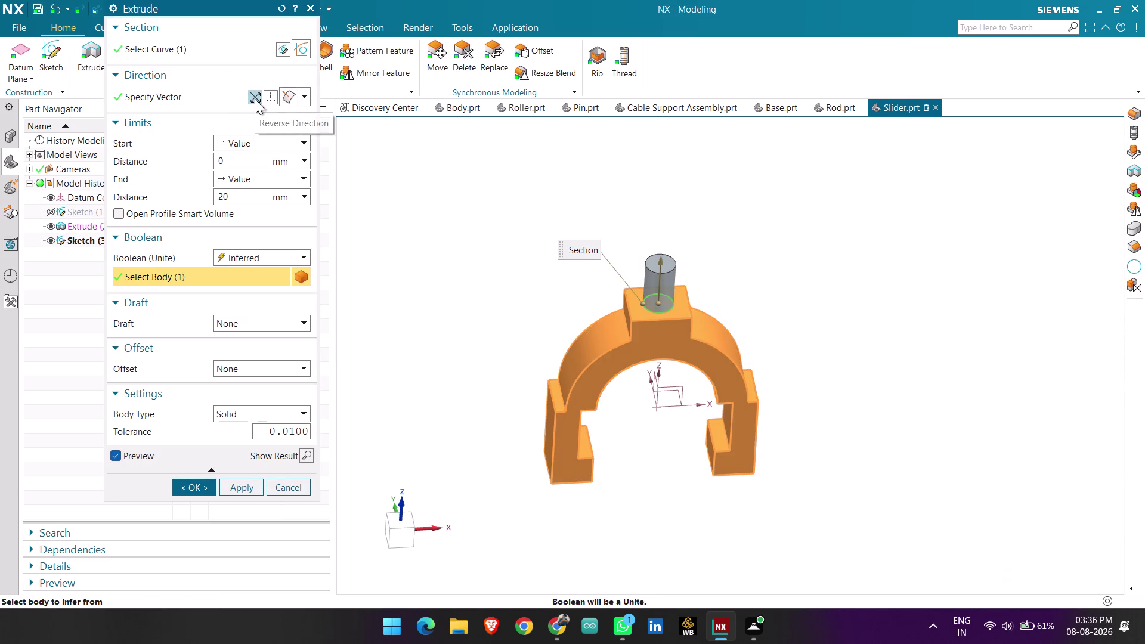
scroll(up, 3)
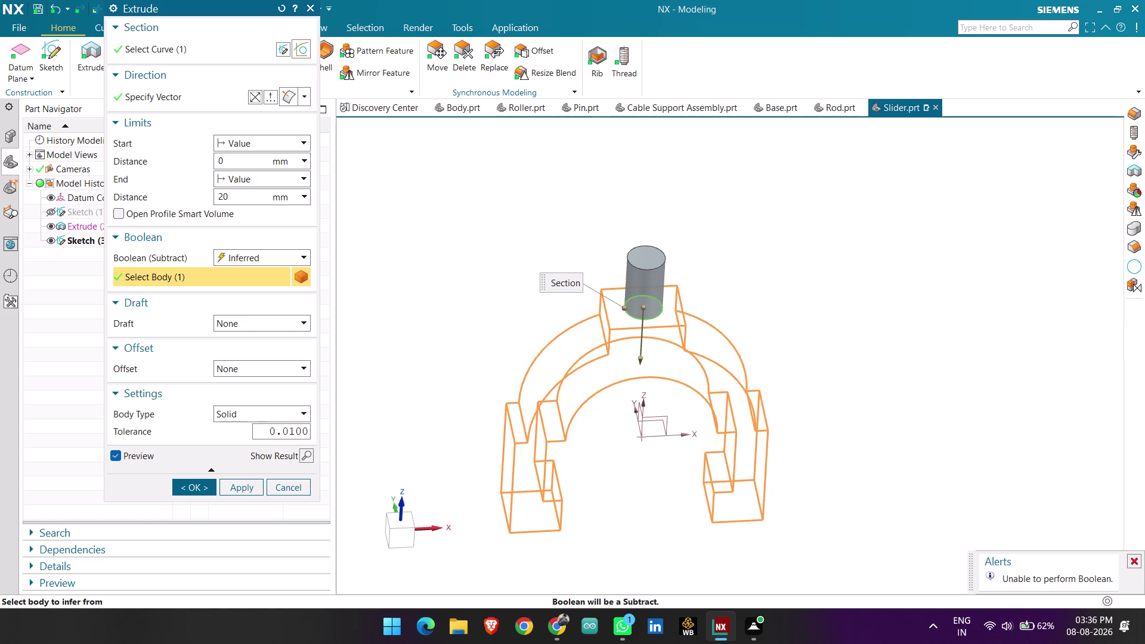
middle_drag(746, 272, 741, 233)
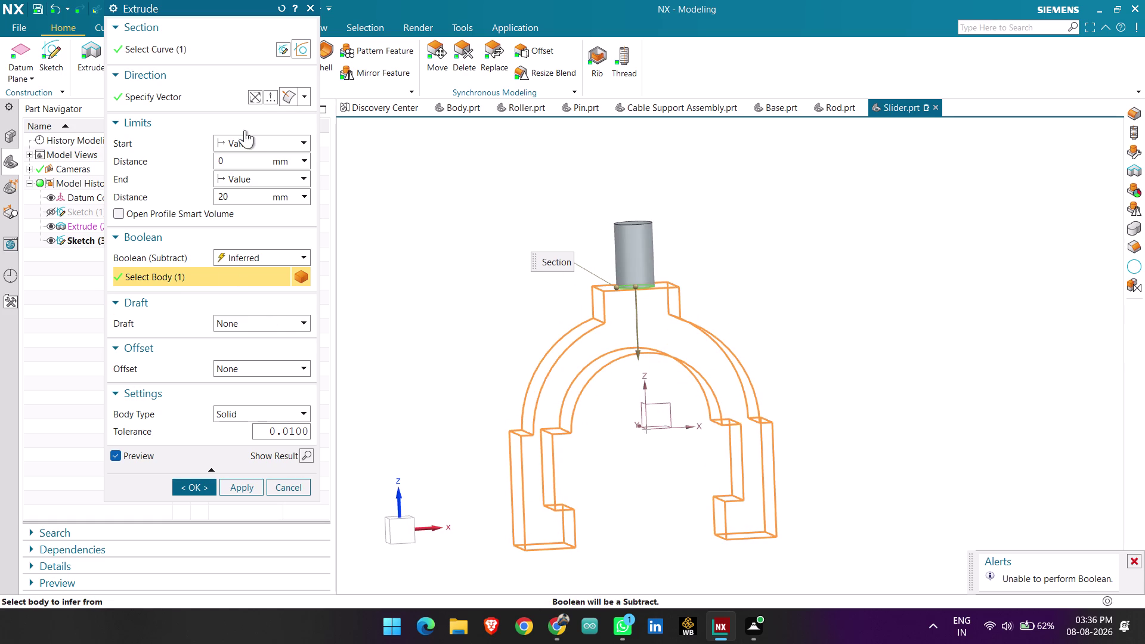
click(189, 492)
click(576, 330)
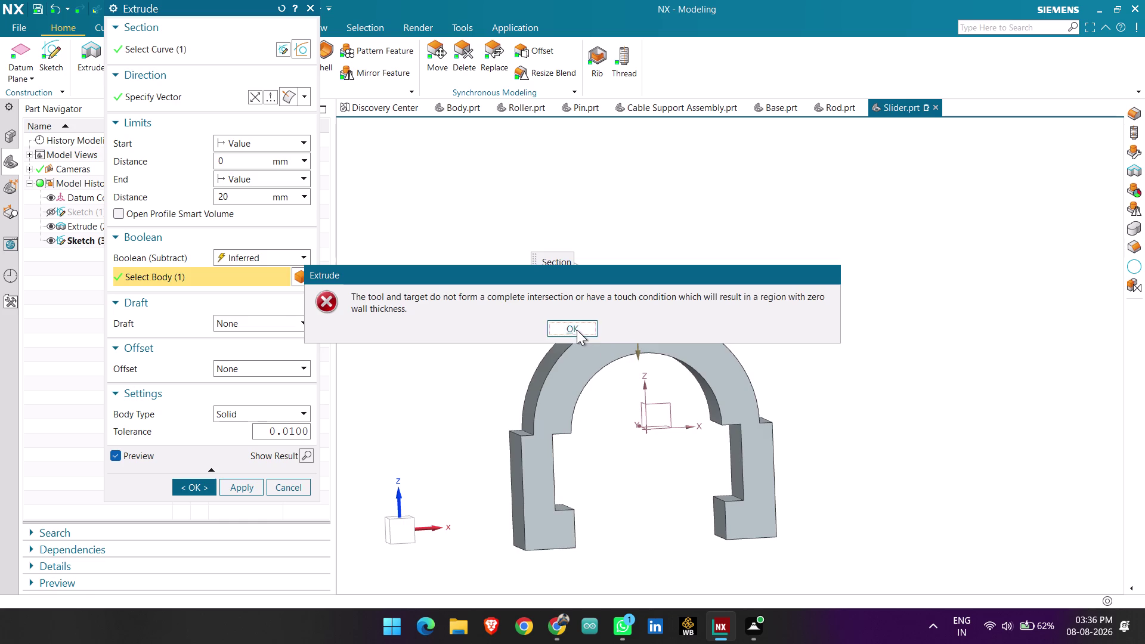
middle_drag(768, 275, 749, 260)
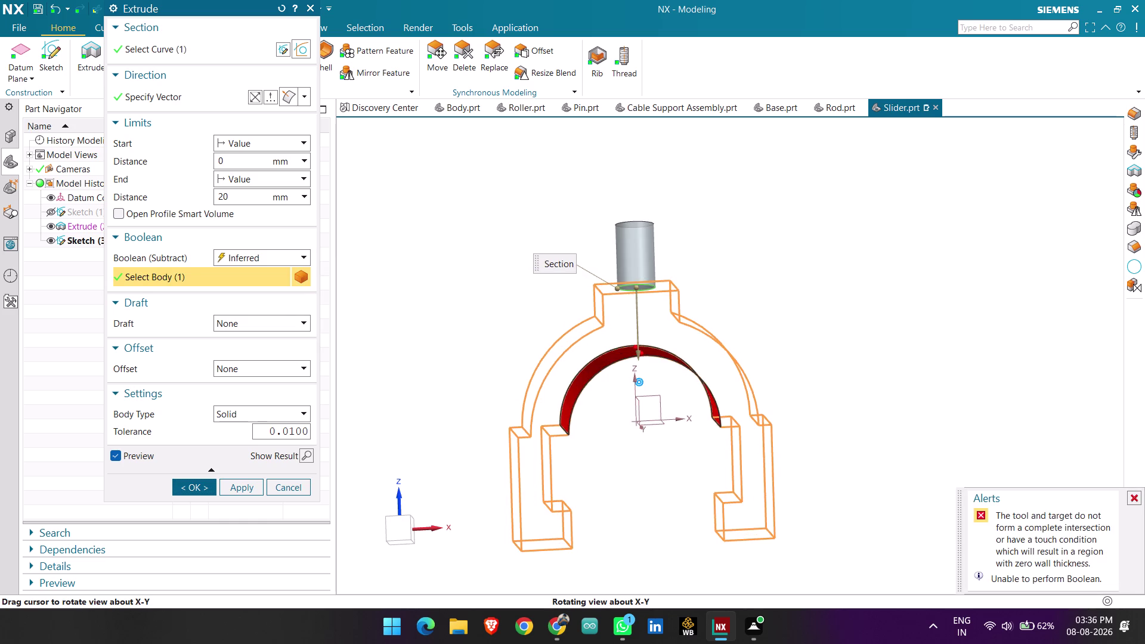
middle_drag(749, 260, 759, 280)
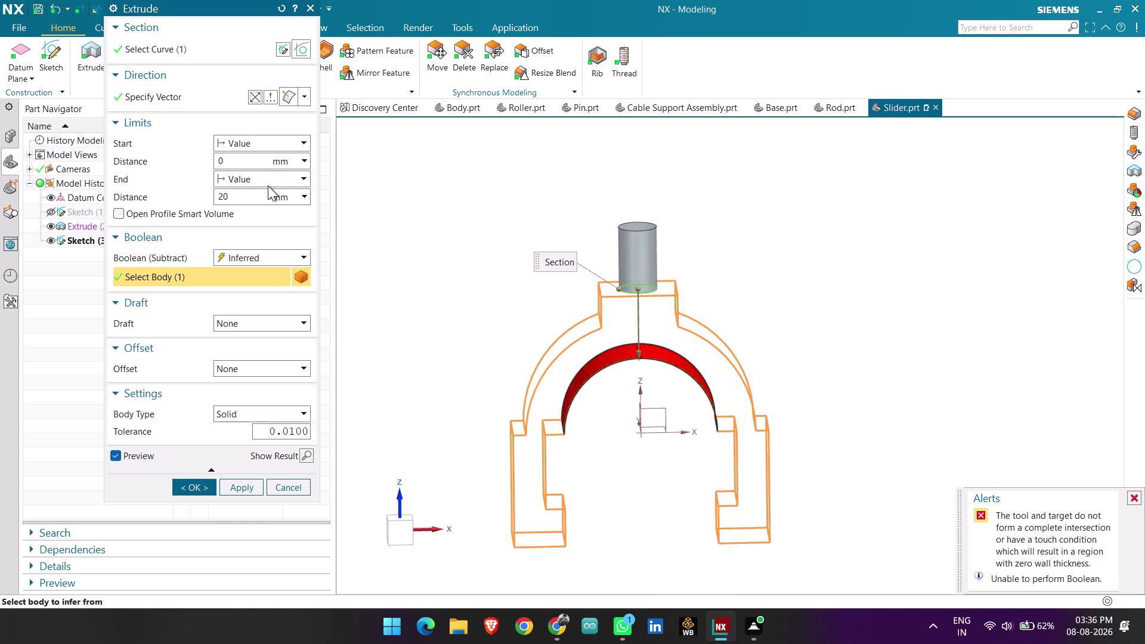
Set the cut's end distance to 48 mm through the boss and confirm it.
click(258, 95)
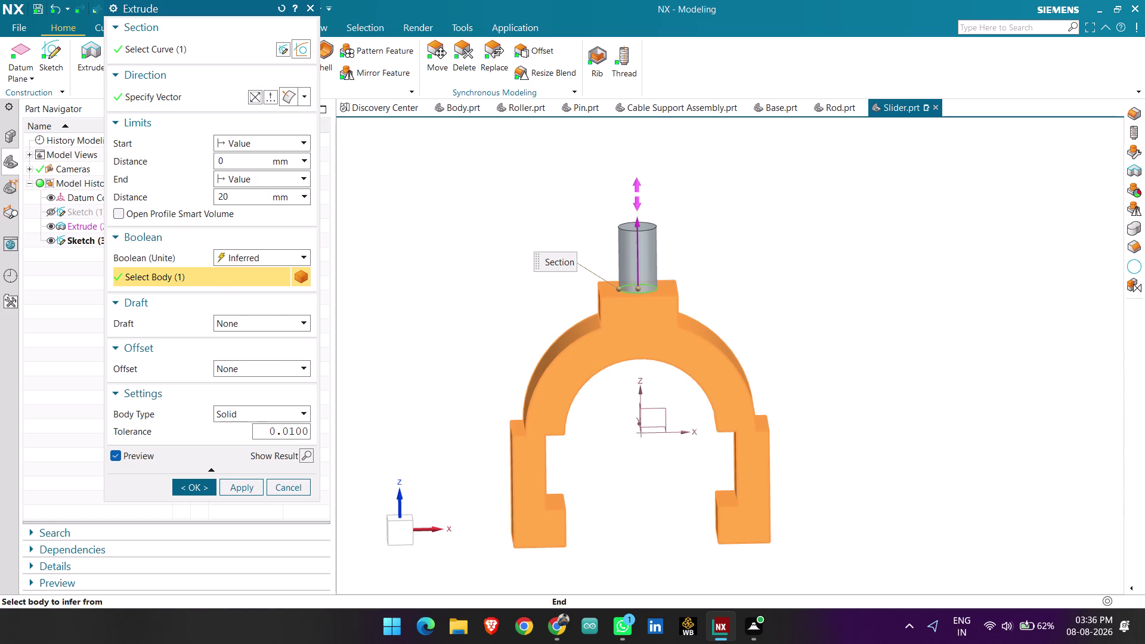
drag(639, 218, 651, 428)
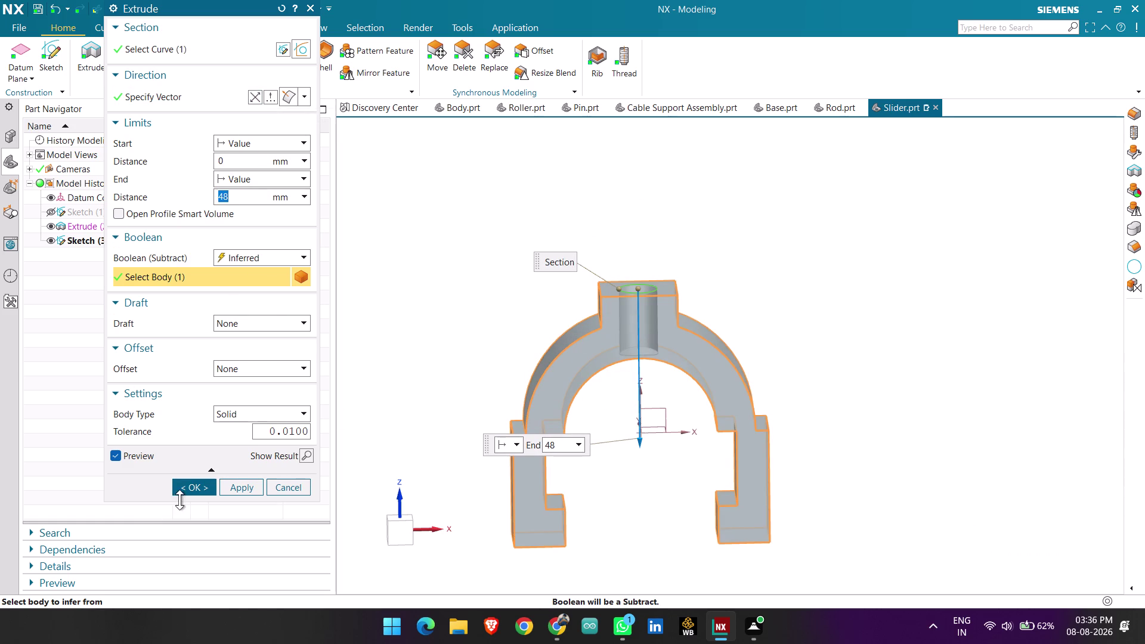
click(190, 493)
scroll(up, 3)
middle_drag(808, 309, 805, 320)
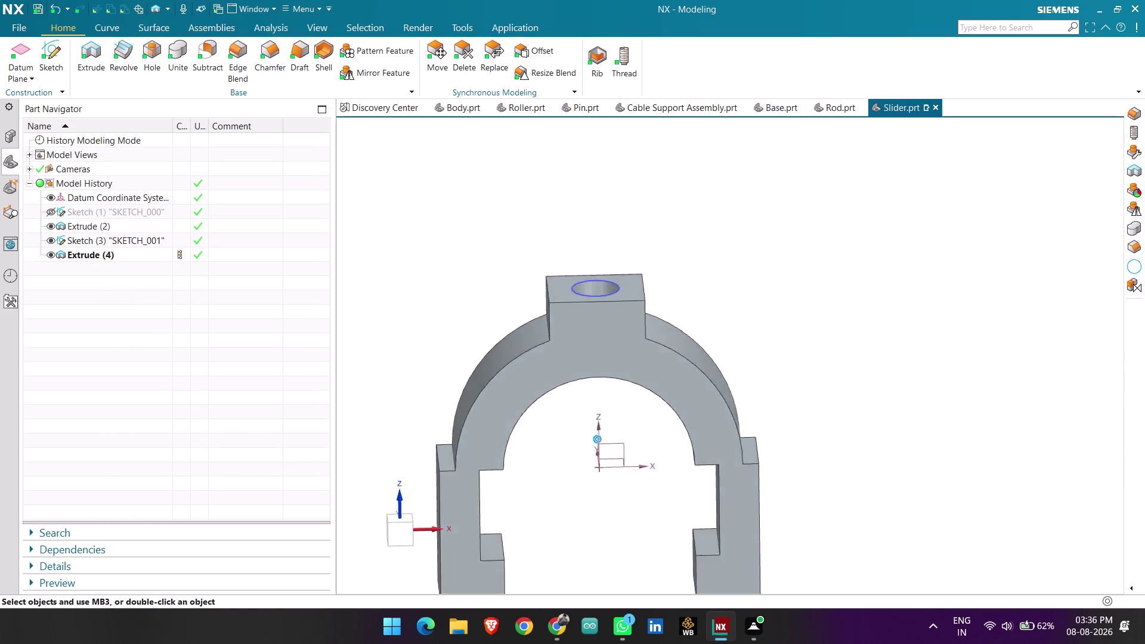
Start a Thread feature on the top boss hole's cylindrical face.
middle_drag(806, 320, 809, 374)
scroll(down, 3)
middle_drag(807, 373, 801, 360)
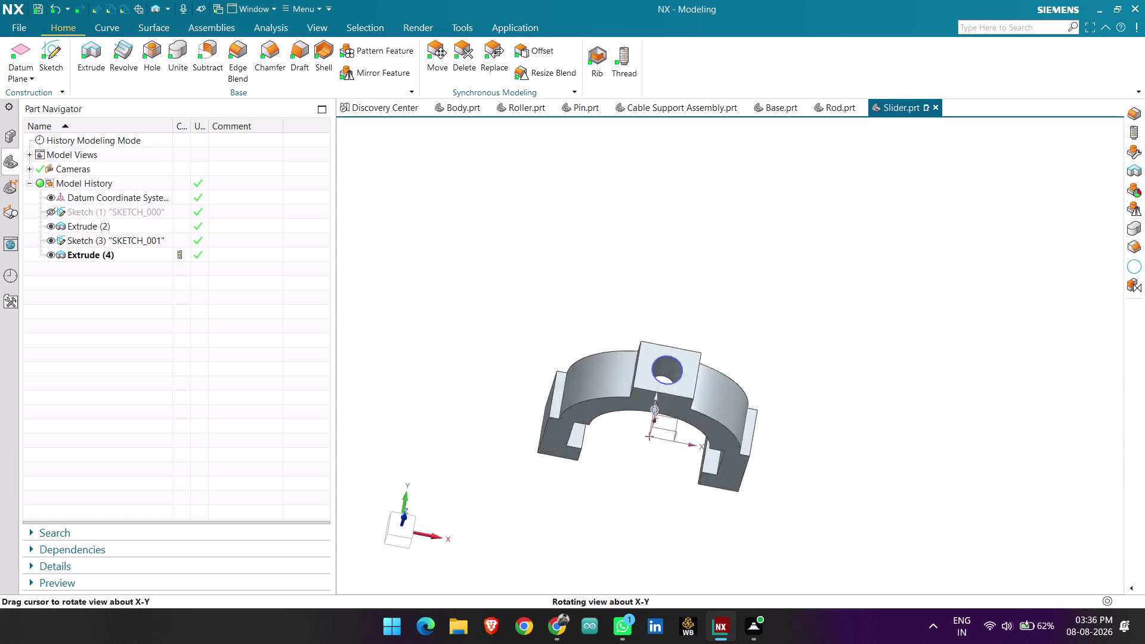
middle_drag(802, 360, 822, 349)
click(51, 239)
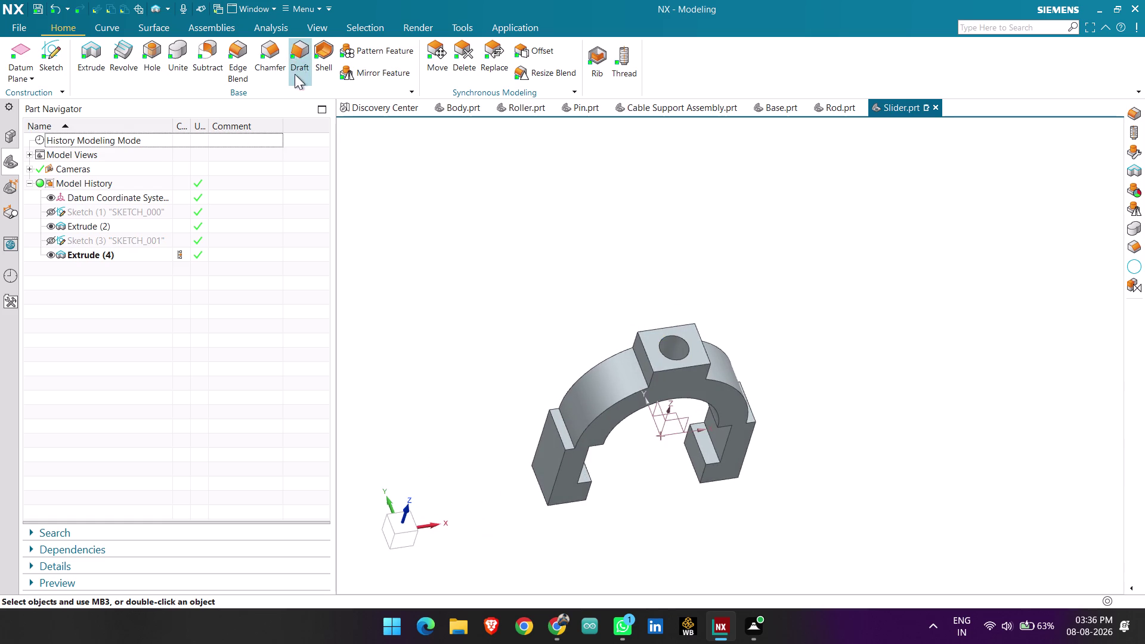
click(620, 54)
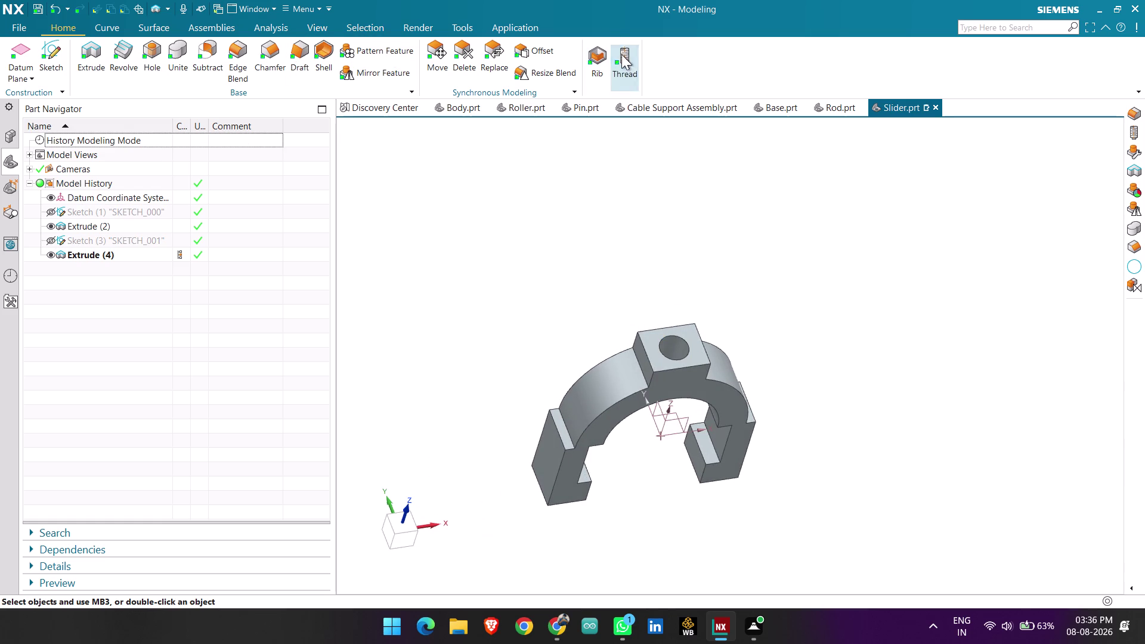
scroll(up, 3)
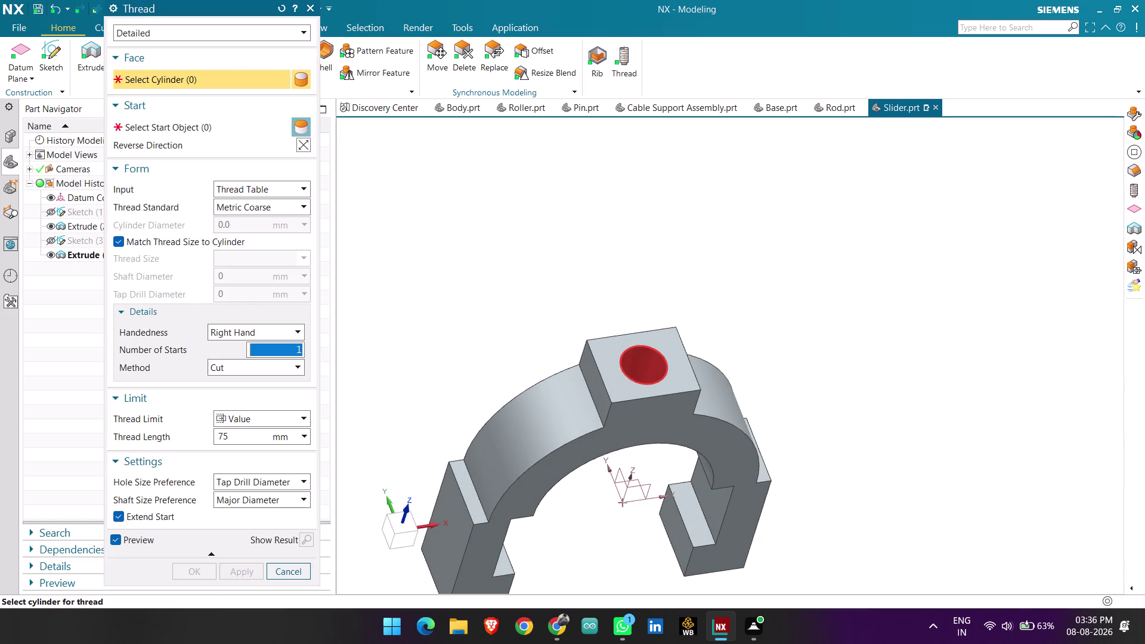
click(656, 369)
Clear the thread length and drag it along the hole to about 22 mm.
scroll(down, 3)
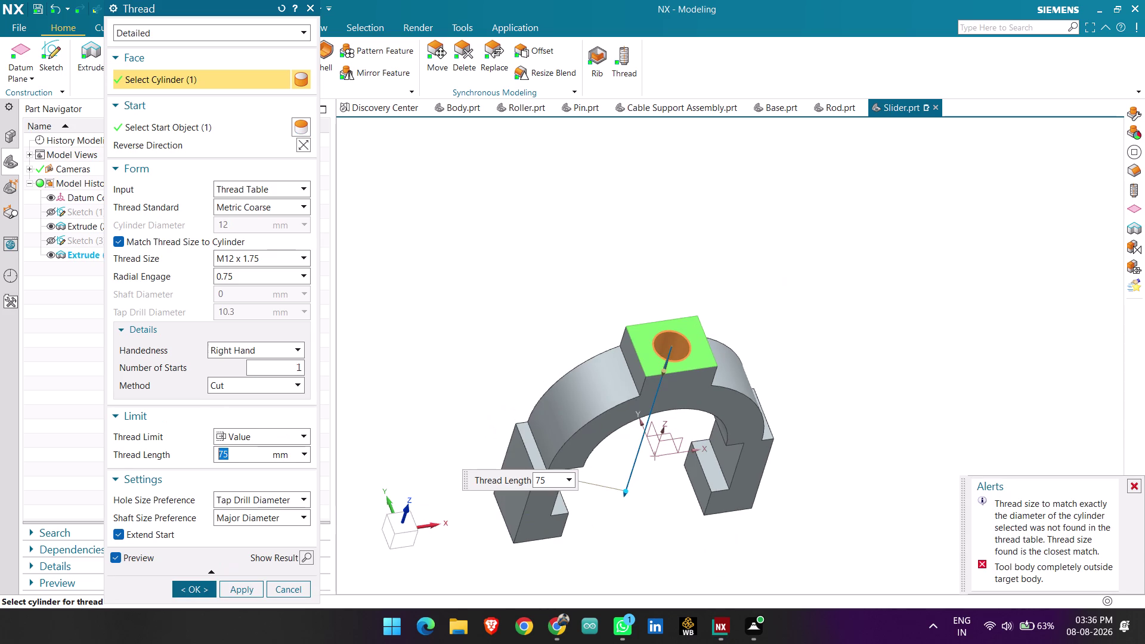
middle_drag(837, 321, 807, 288)
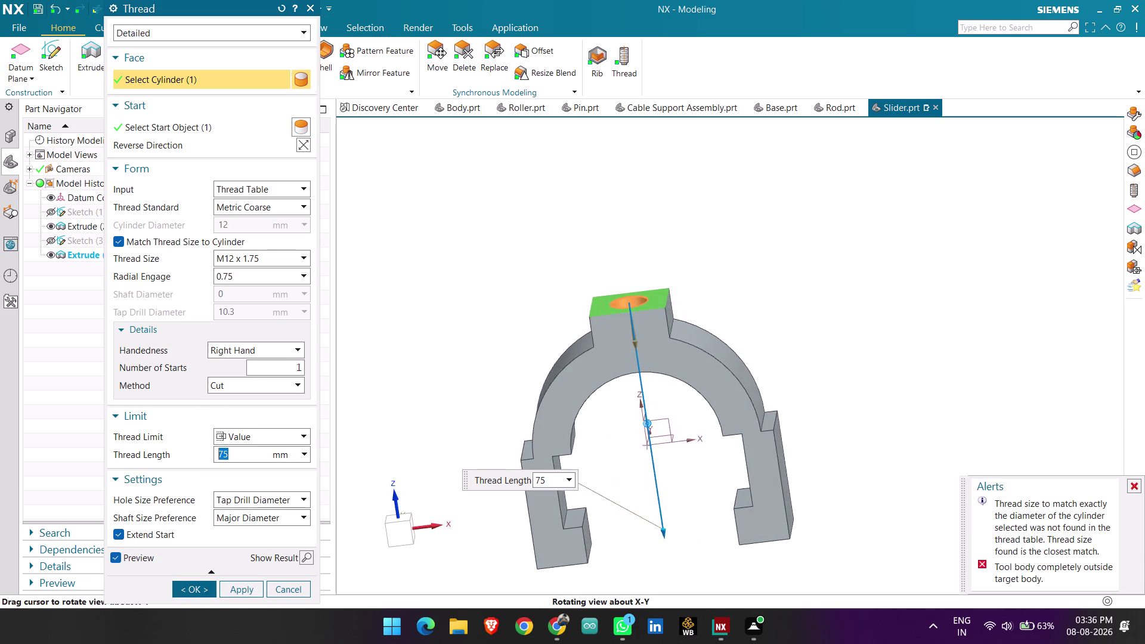
middle_drag(807, 288, 817, 290)
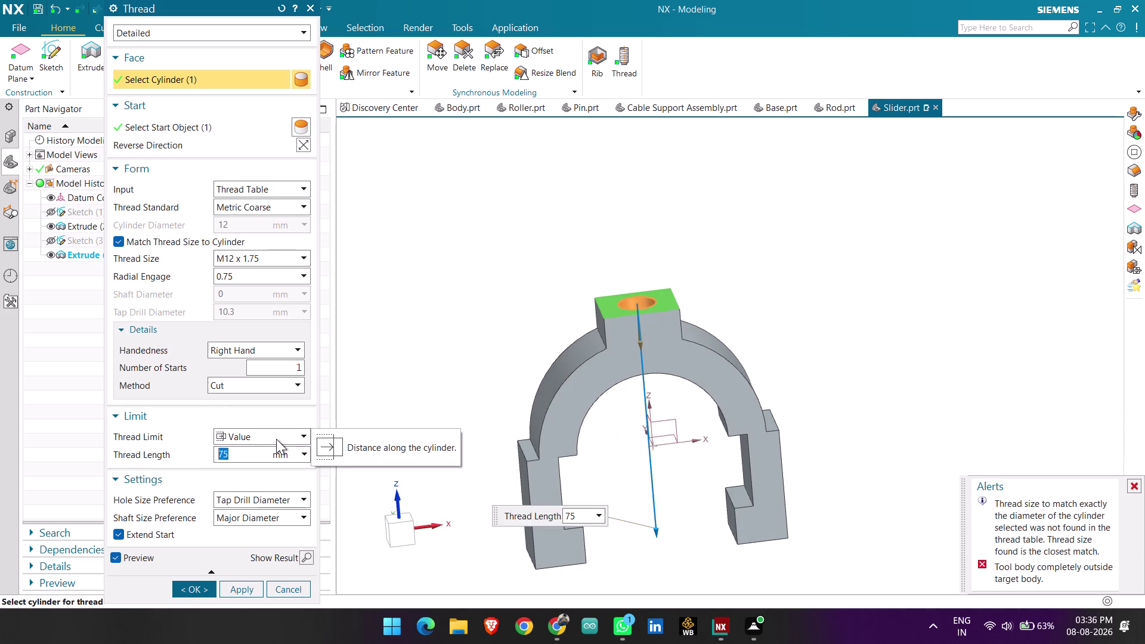
key(BackSpace)
drag(654, 529, 655, 392)
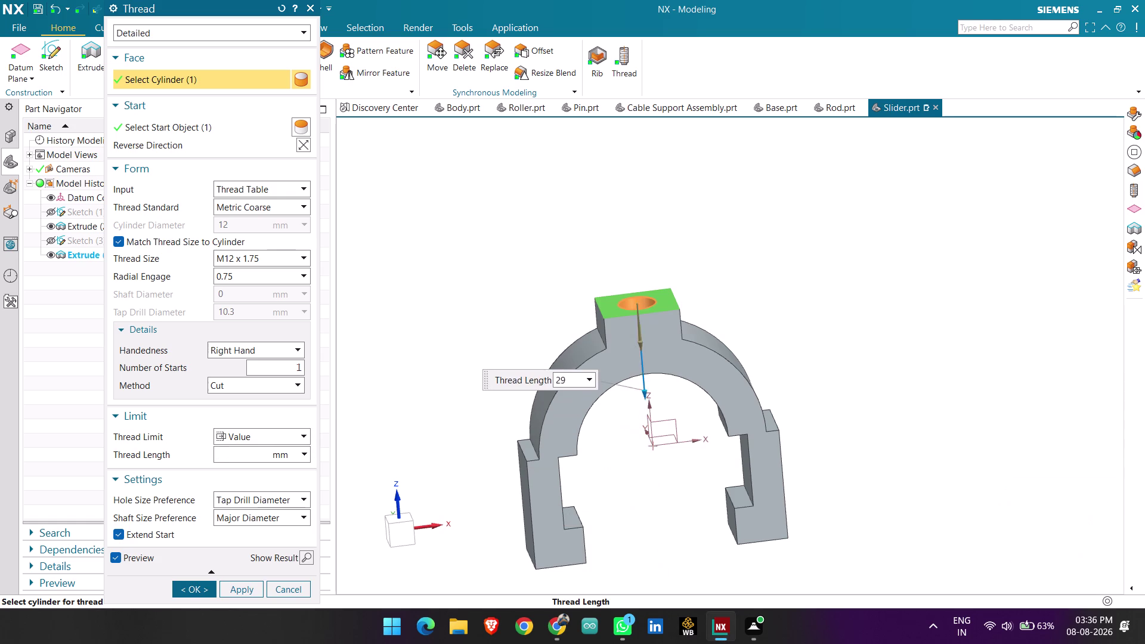
drag(654, 392, 649, 369)
scroll(up, 3)
Reverse the thread direction and settle the thread length at 20 mm.
middle_drag(841, 353, 834, 320)
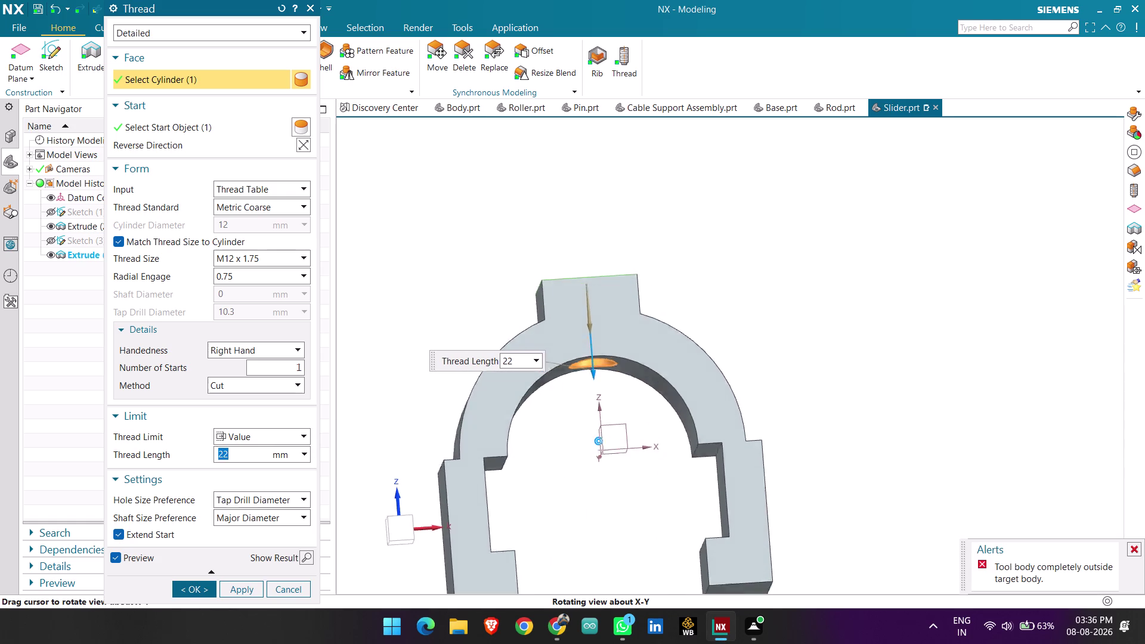
middle_drag(834, 320, 833, 308)
scroll(up, 3)
drag(591, 374, 591, 366)
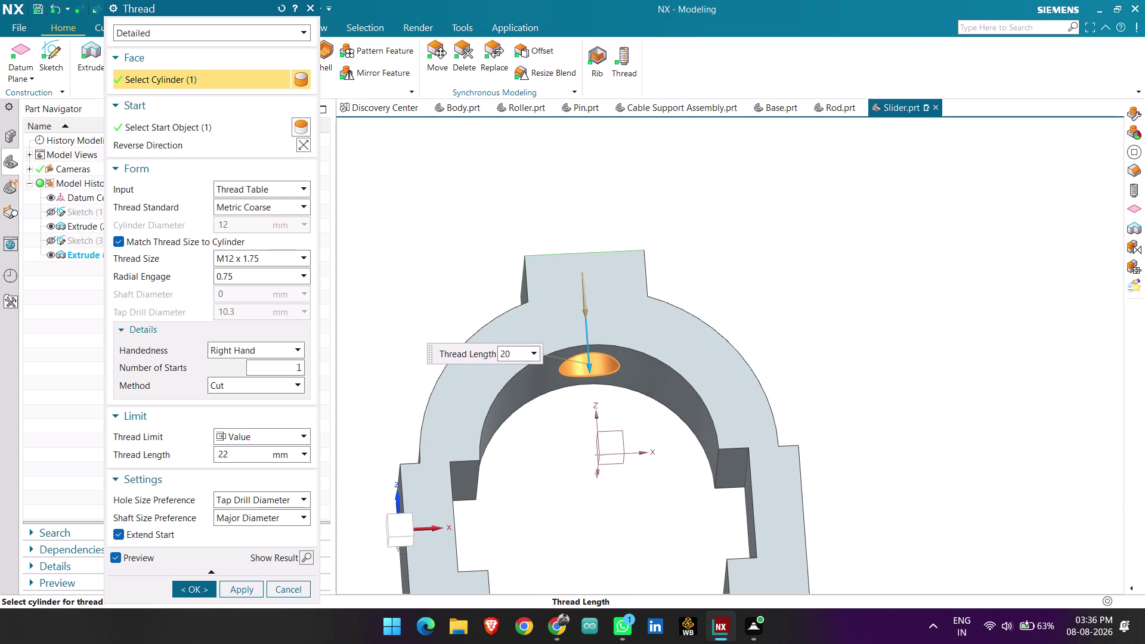
drag(591, 366, 591, 357)
click(300, 142)
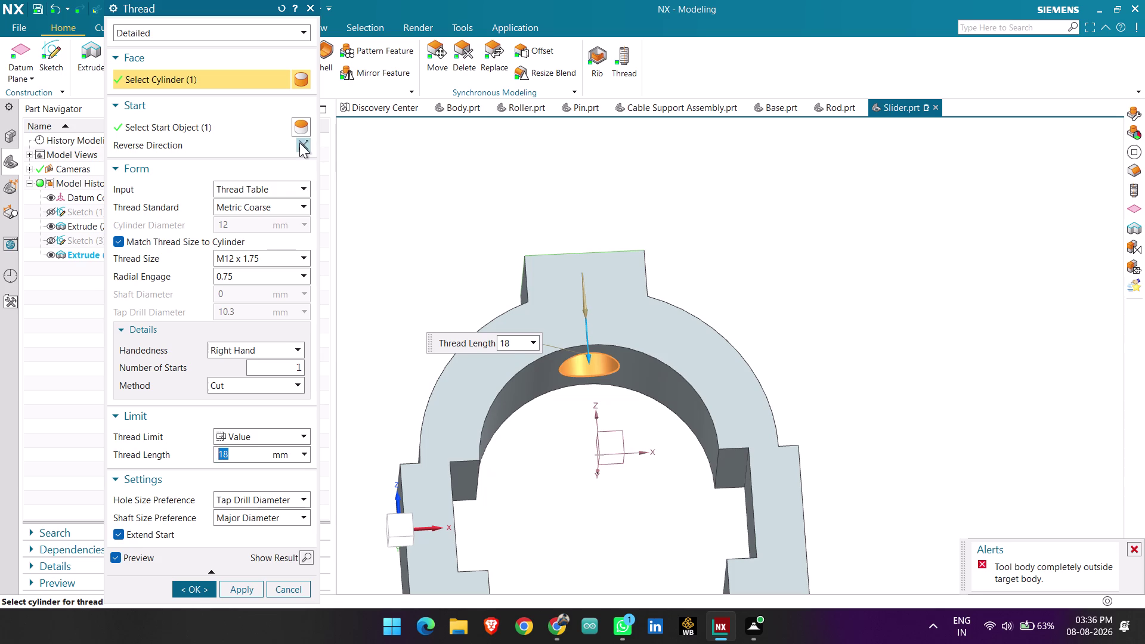
drag(577, 185, 584, 198)
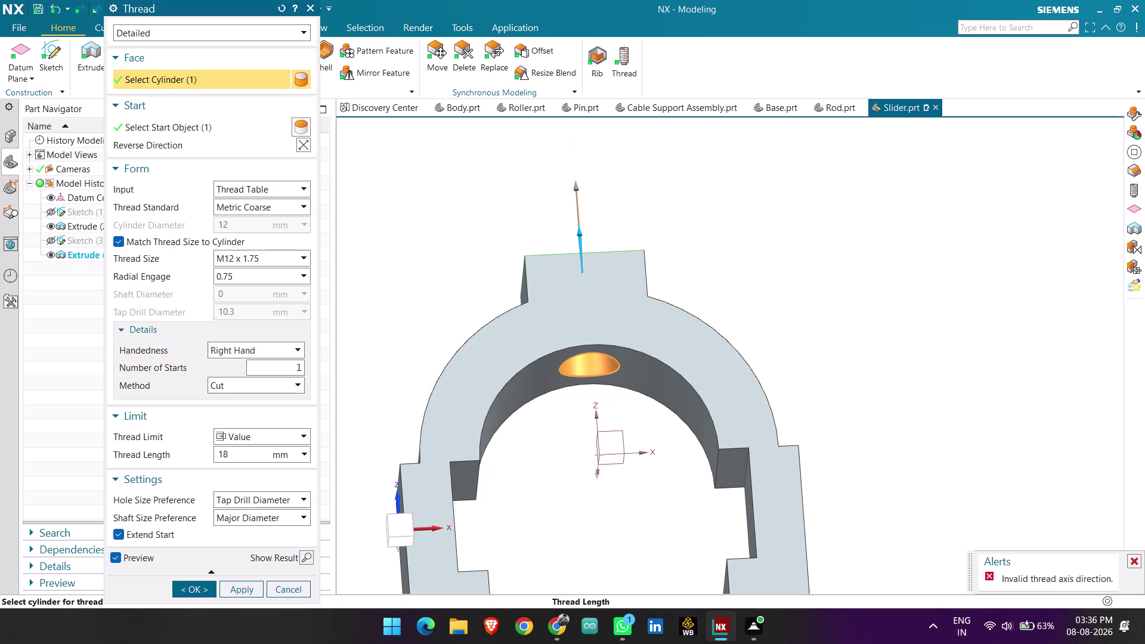
drag(585, 198, 604, 358)
Clear the chosen hole face and pick the inner arch face as the thread start.
scroll(down, 3)
middle_drag(782, 268, 790, 293)
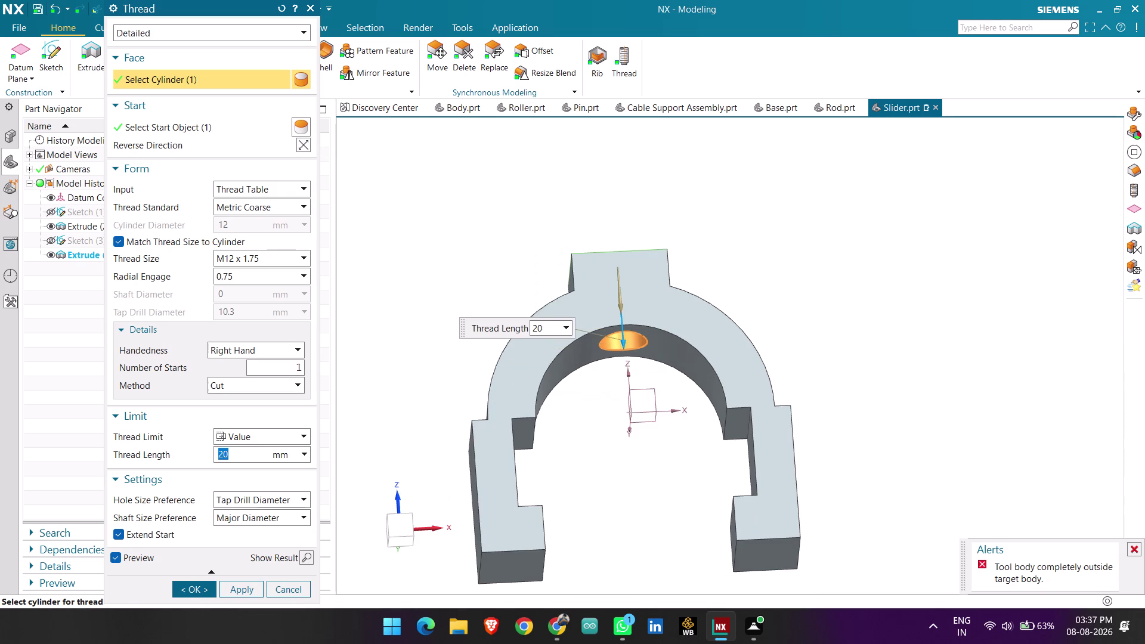
middle_drag(791, 293, 786, 267)
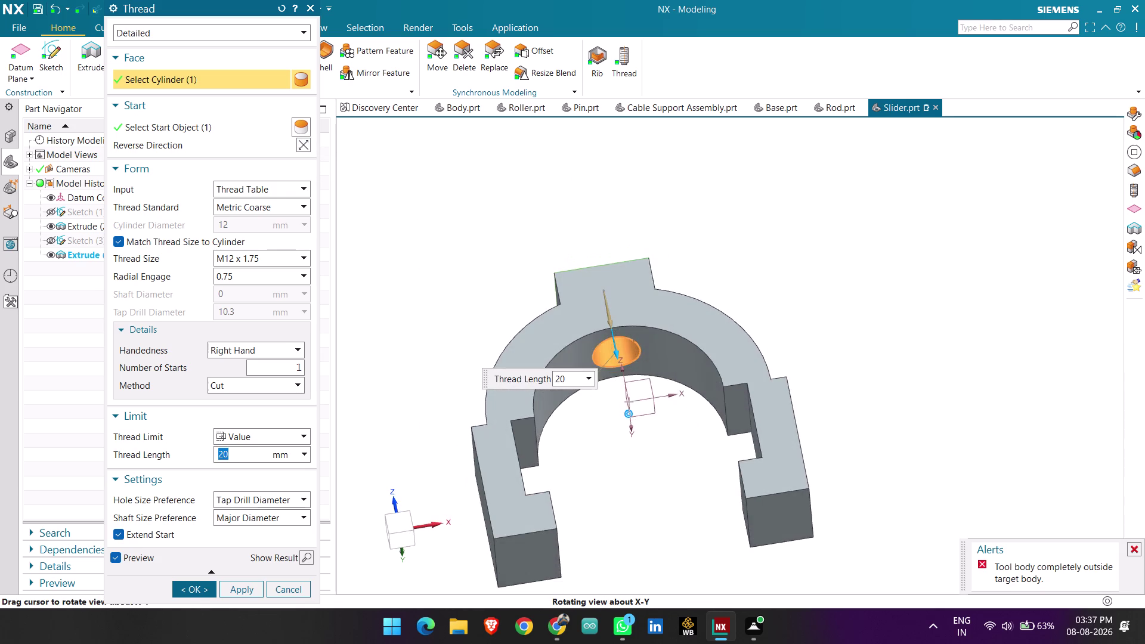
middle_drag(785, 267, 803, 327)
click(797, 252)
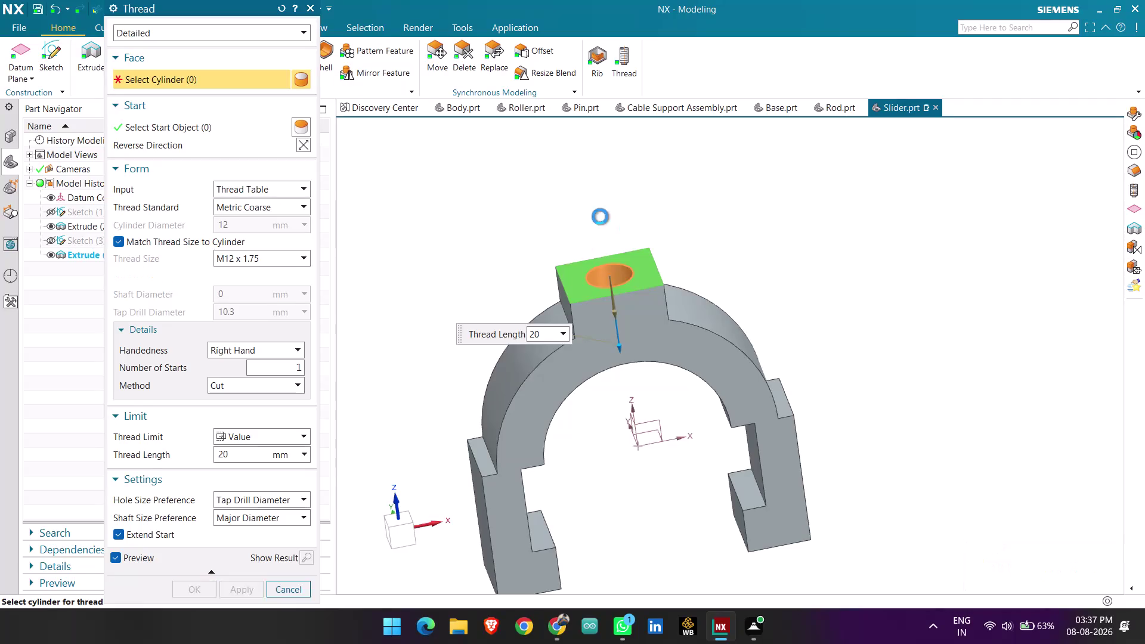
middle_drag(618, 456, 606, 403)
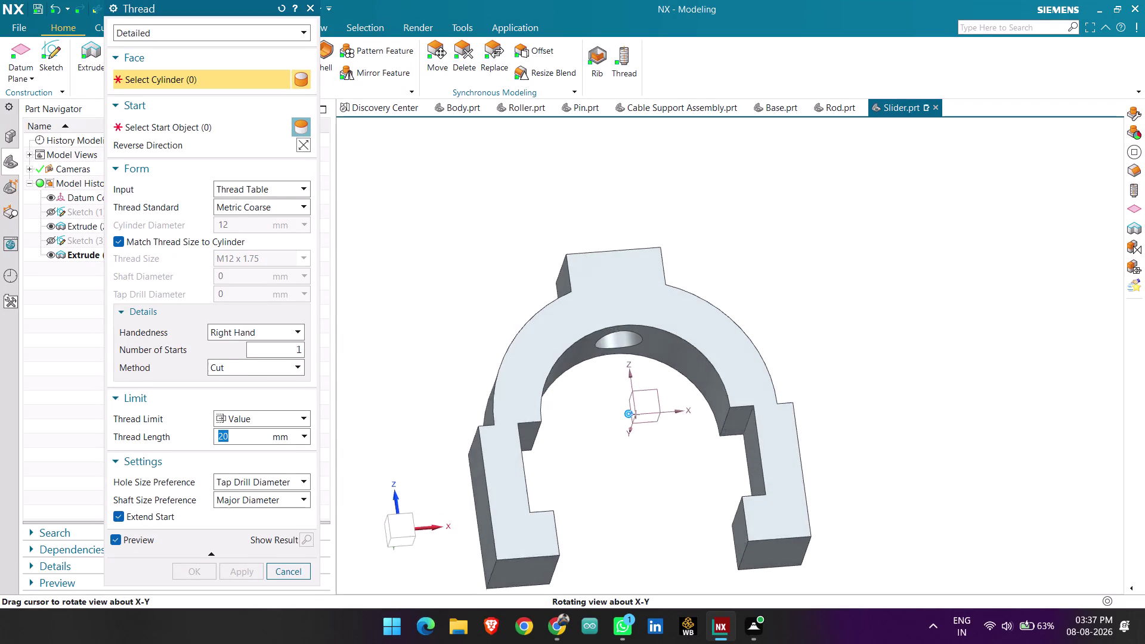
middle_drag(607, 403, 606, 391)
click(216, 136)
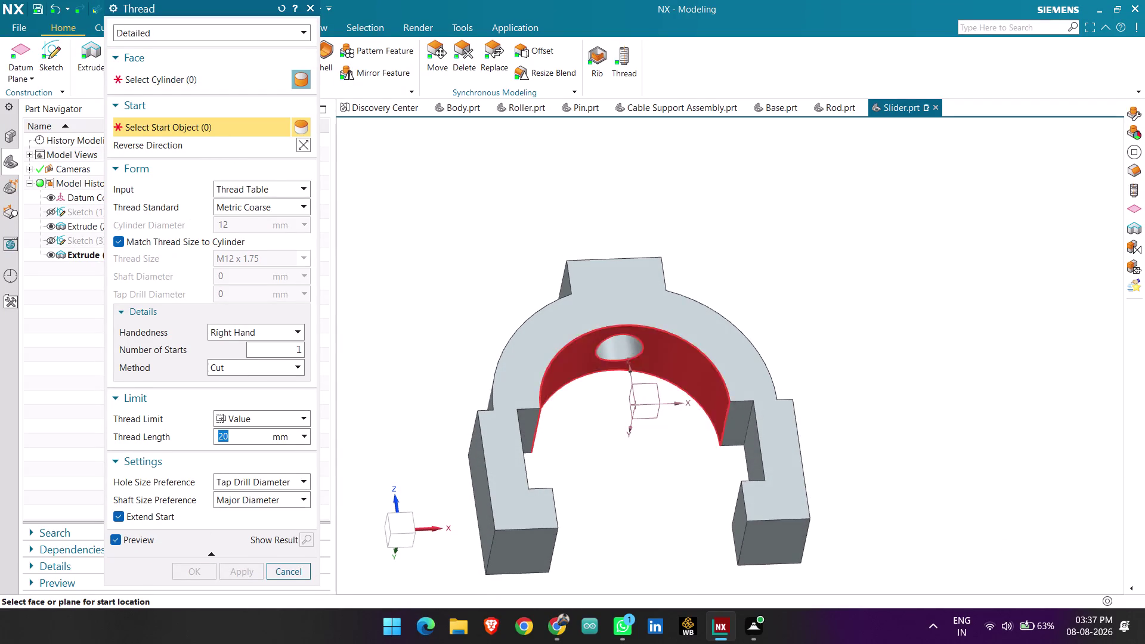
click(585, 363)
Re-pick the boss hole face as the threaded cylinder and check the preview.
middle_drag(633, 229, 658, 293)
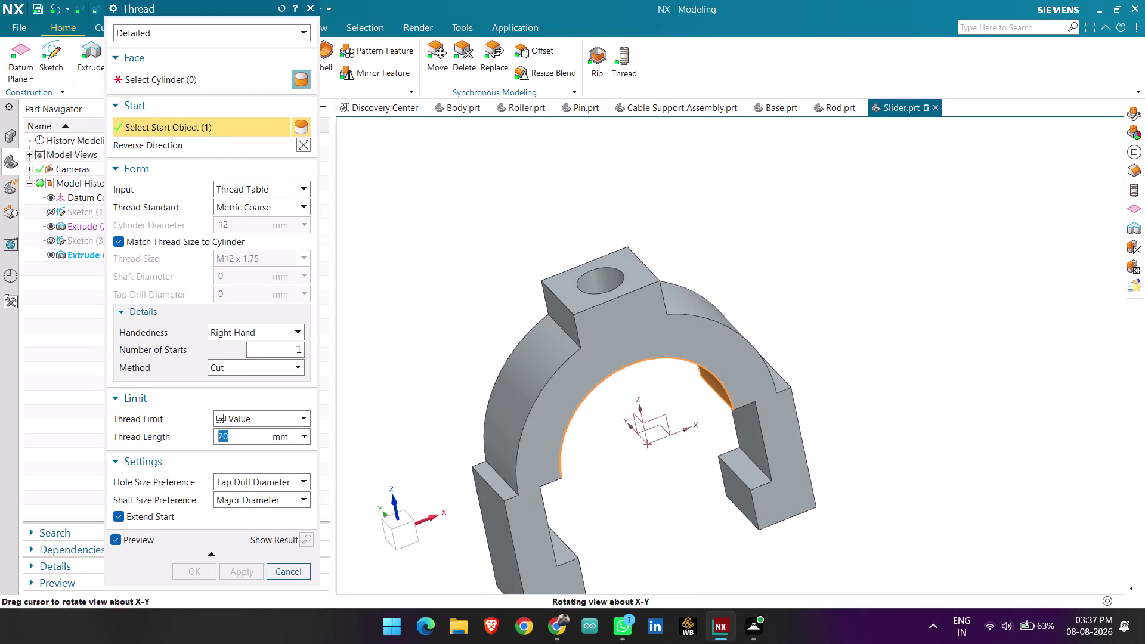
click(229, 87)
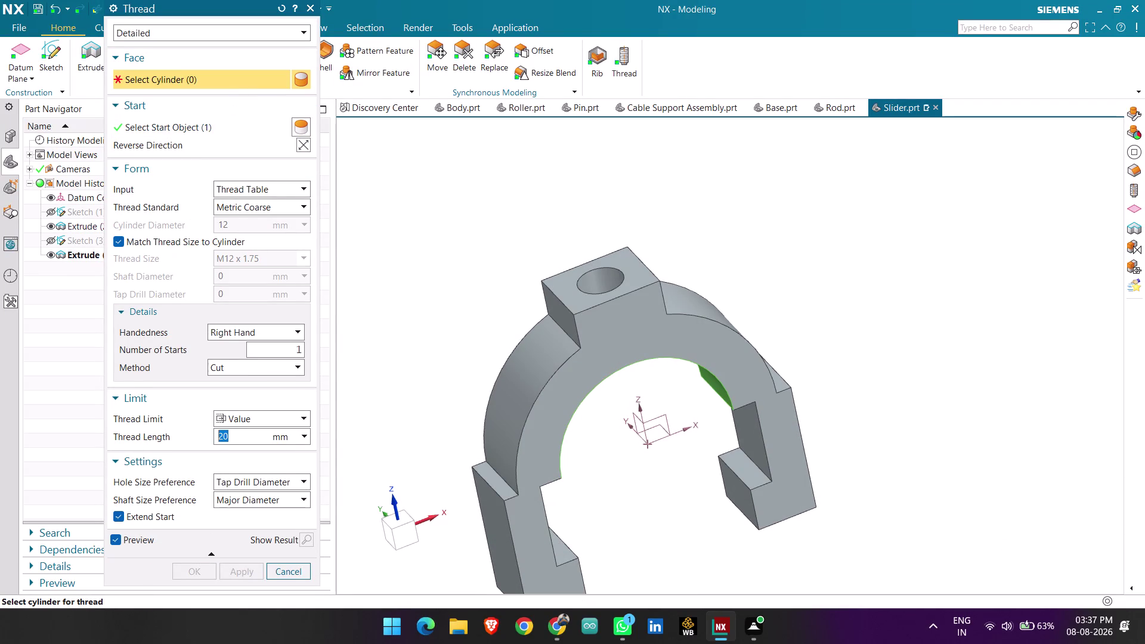
click(600, 280)
middle_drag(860, 282, 801, 233)
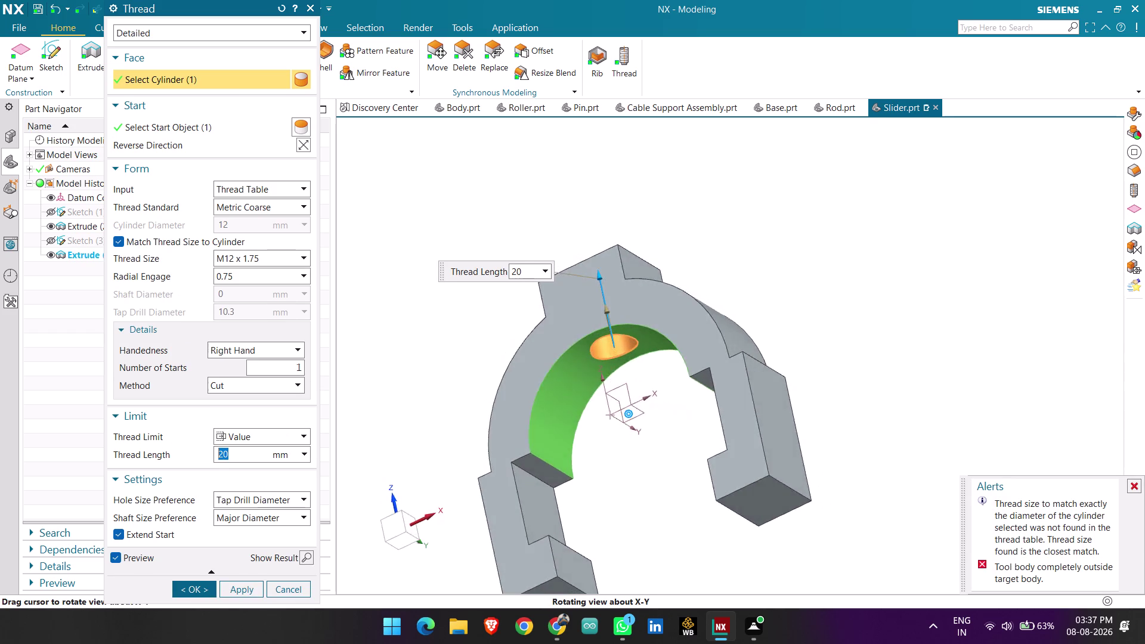
middle_drag(800, 233, 863, 278)
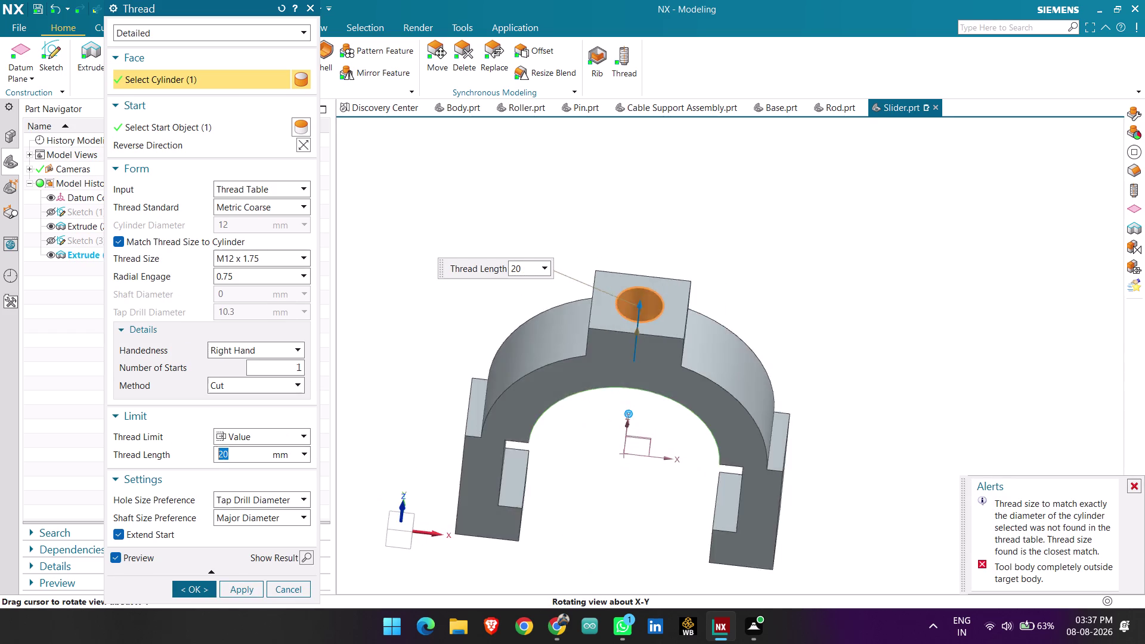
middle_drag(863, 278, 854, 270)
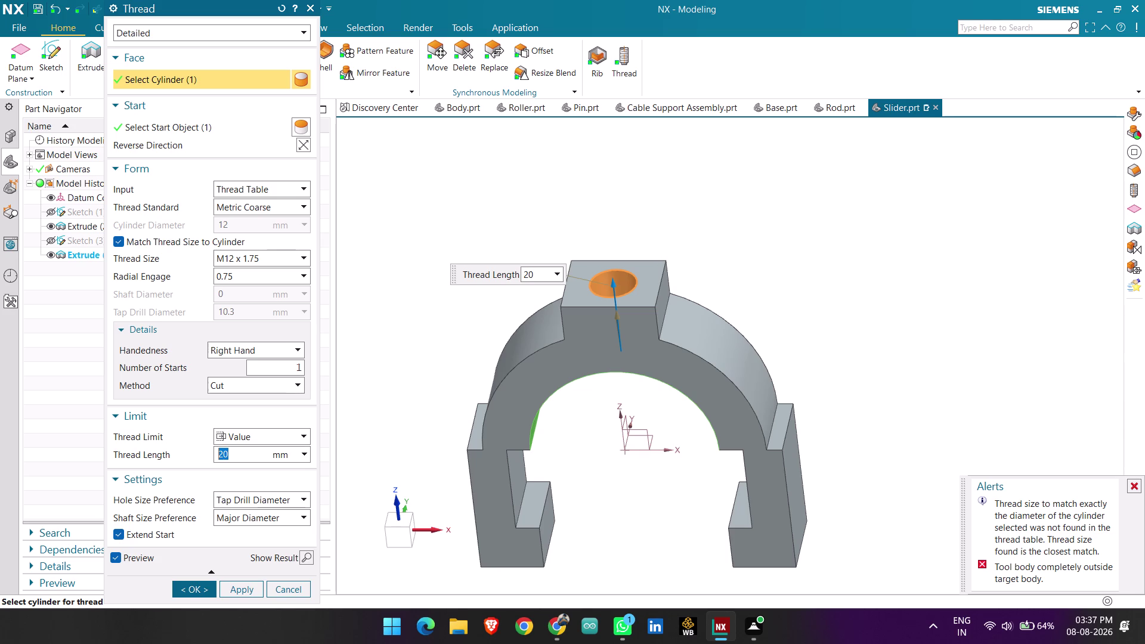
Re-select the boss hole as the cylinder, with the boss top face as Start Object.
middle_drag(810, 311, 834, 289)
click(827, 270)
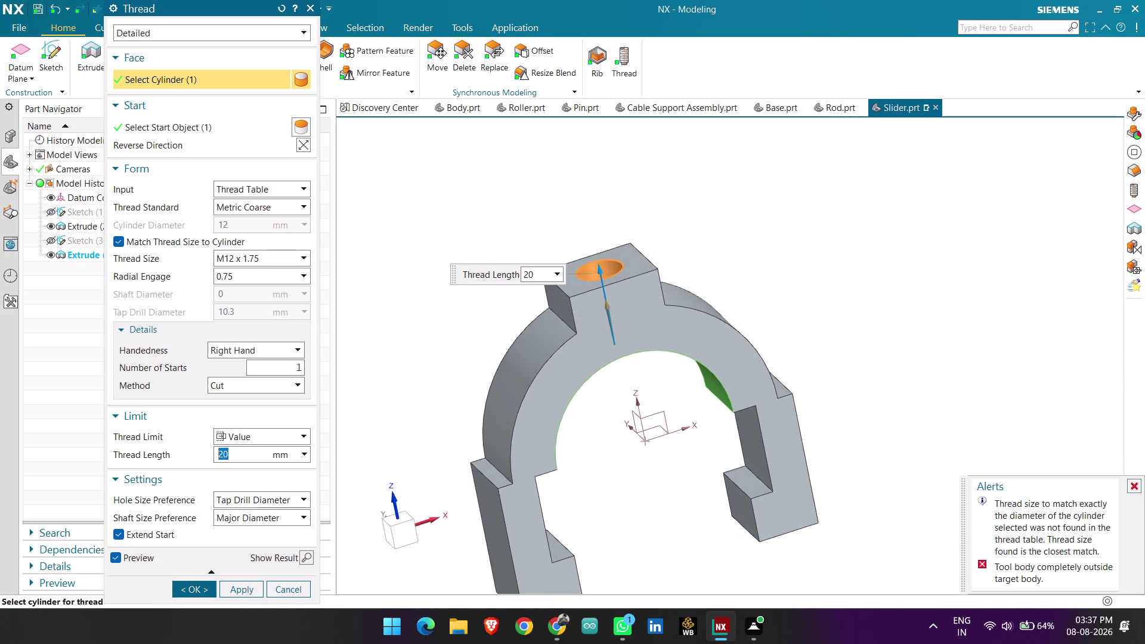
click(216, 130)
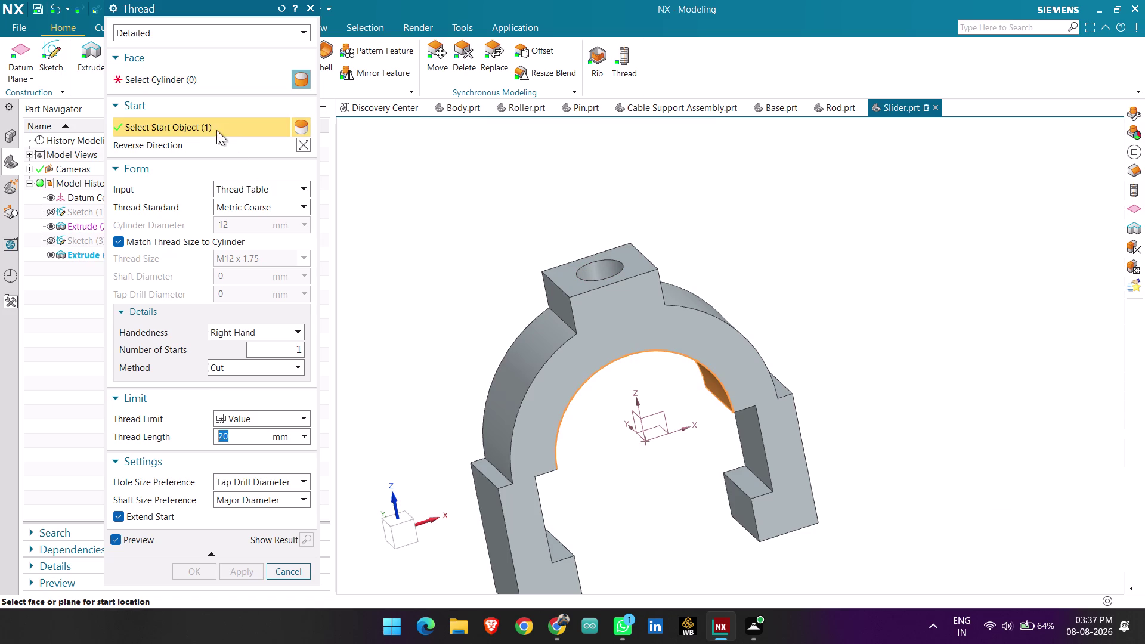
click(824, 269)
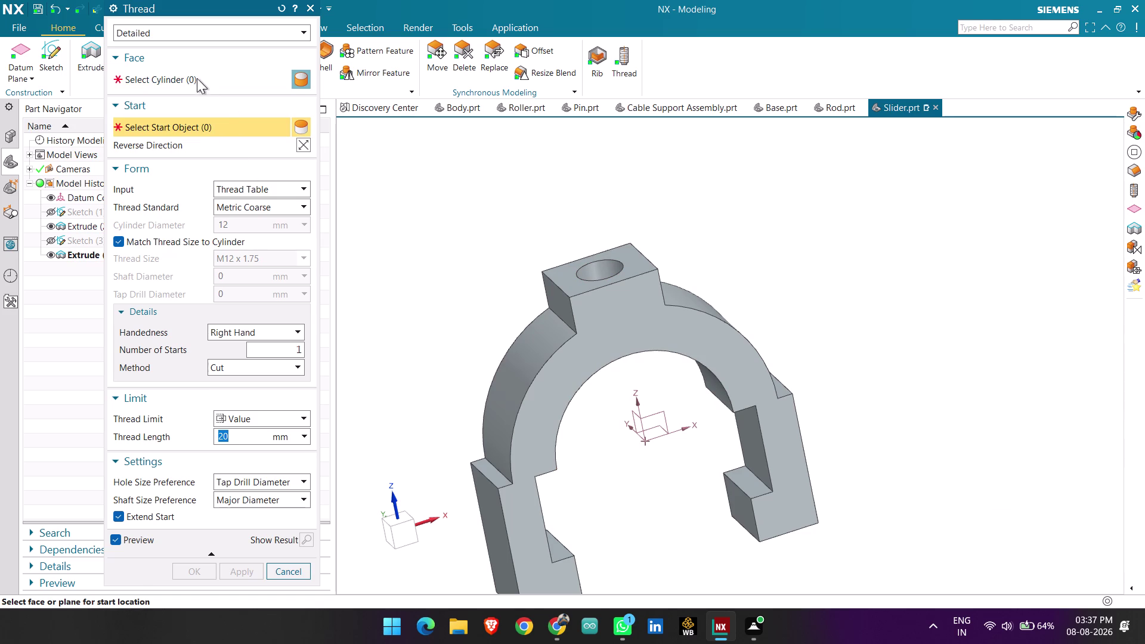
click(191, 77)
click(606, 268)
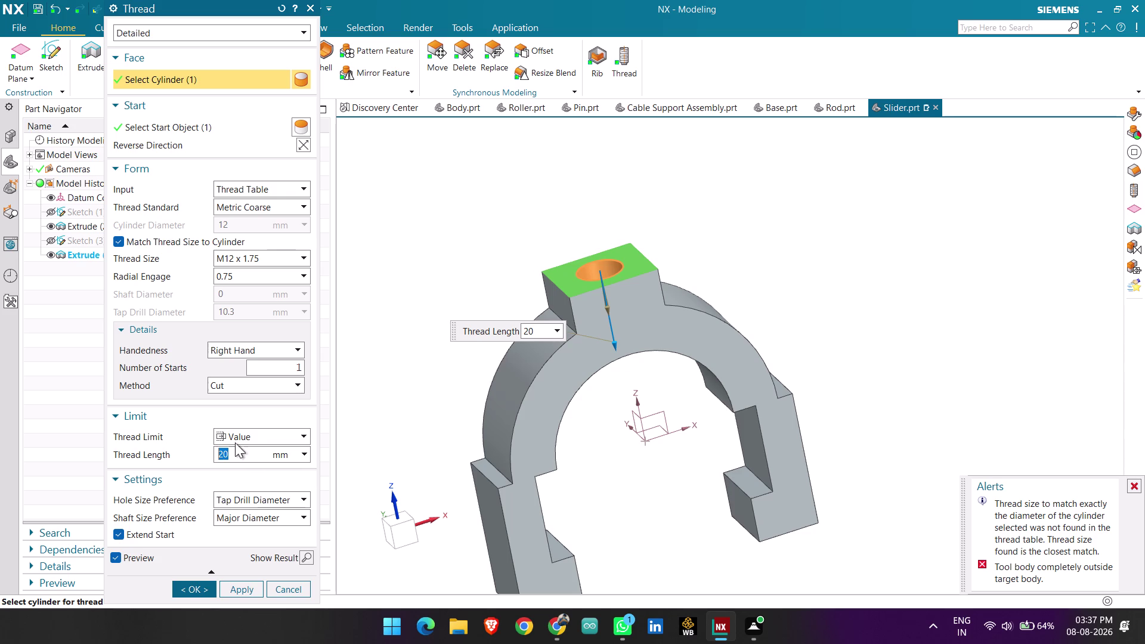
Set the M12 thread's Handedness to Left Hand and orbit to inspect the boss preview.
click(259, 346)
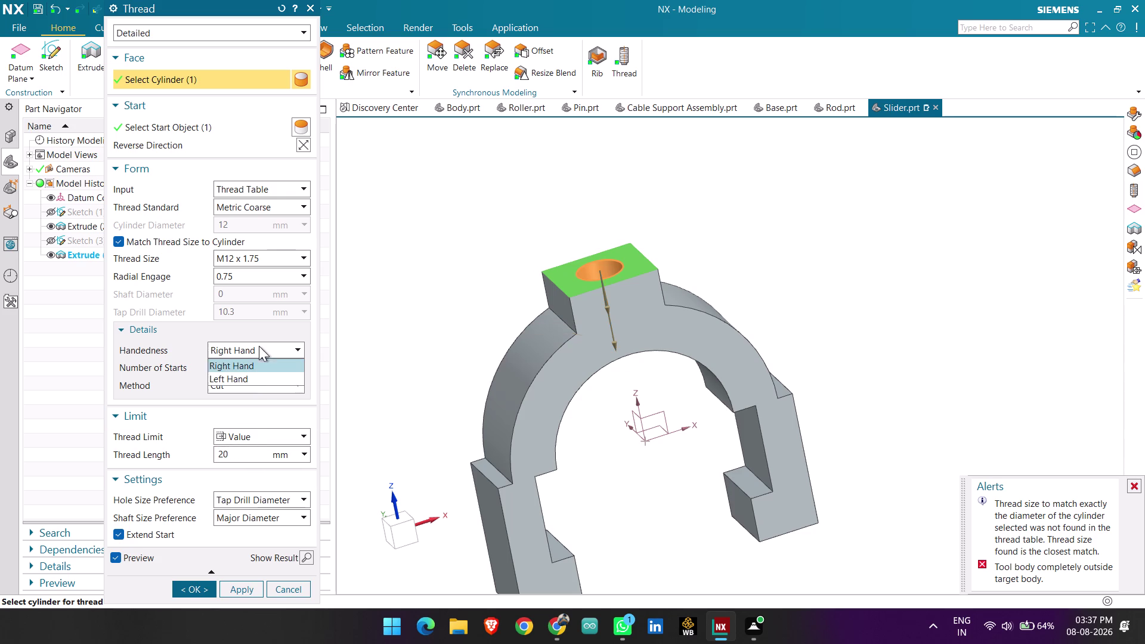
click(258, 377)
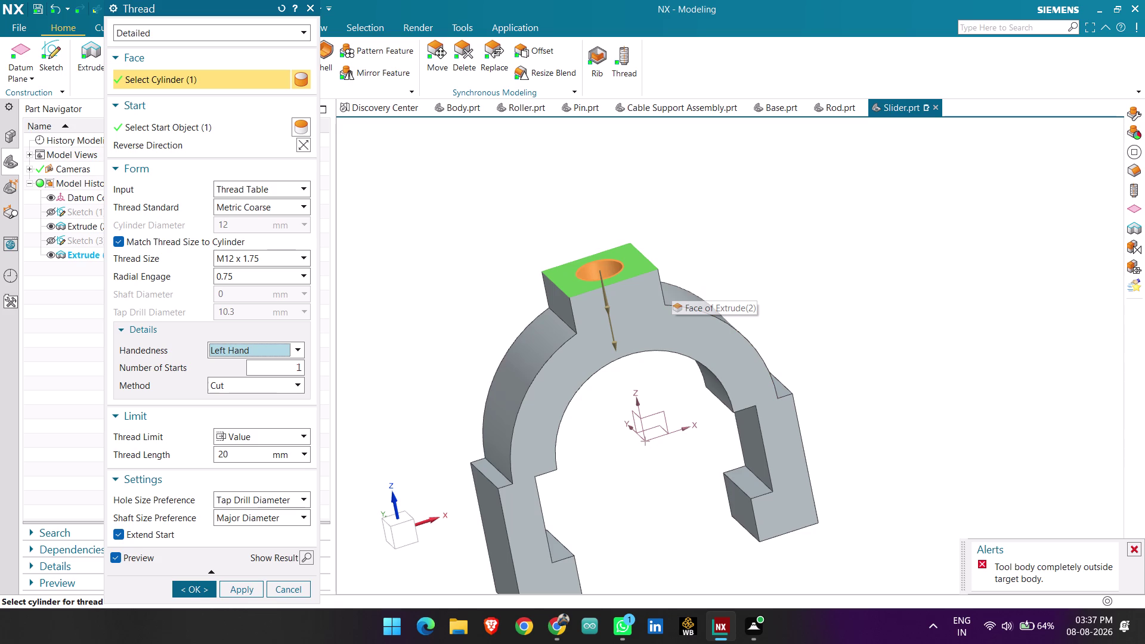
middle_drag(788, 303, 761, 270)
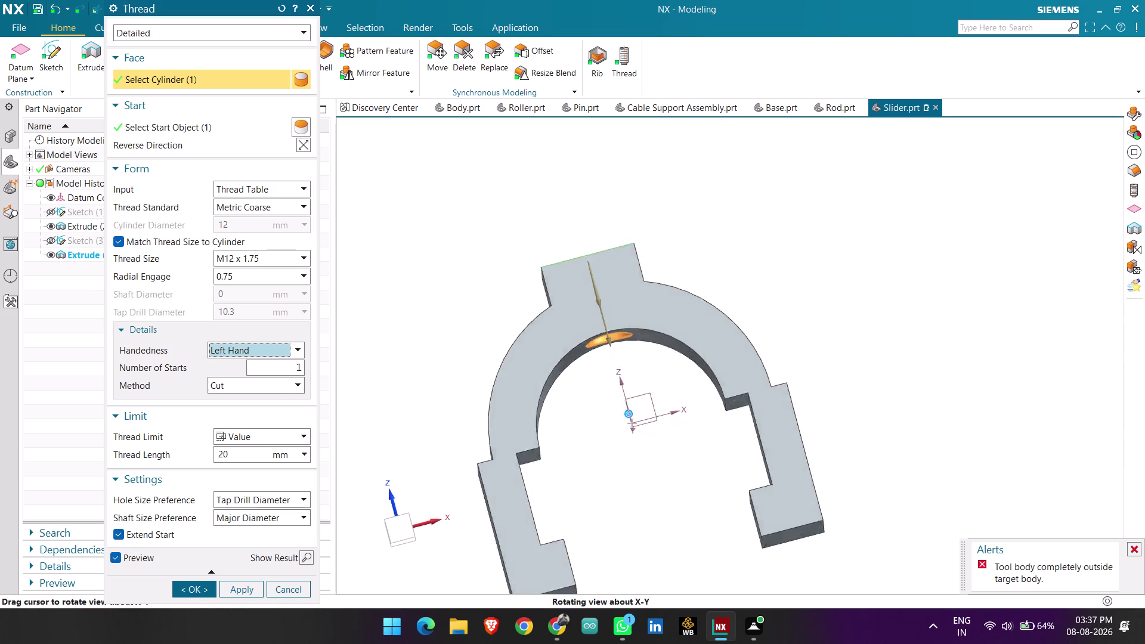
middle_drag(761, 270, 783, 305)
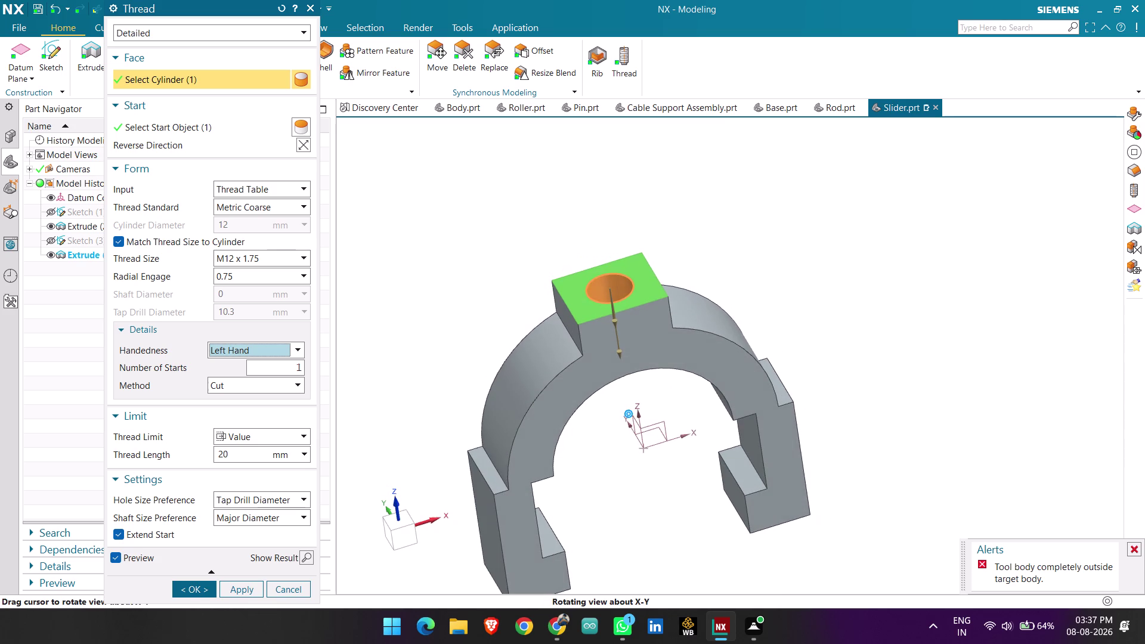
scroll(up, 3)
middle_drag(782, 229, 783, 261)
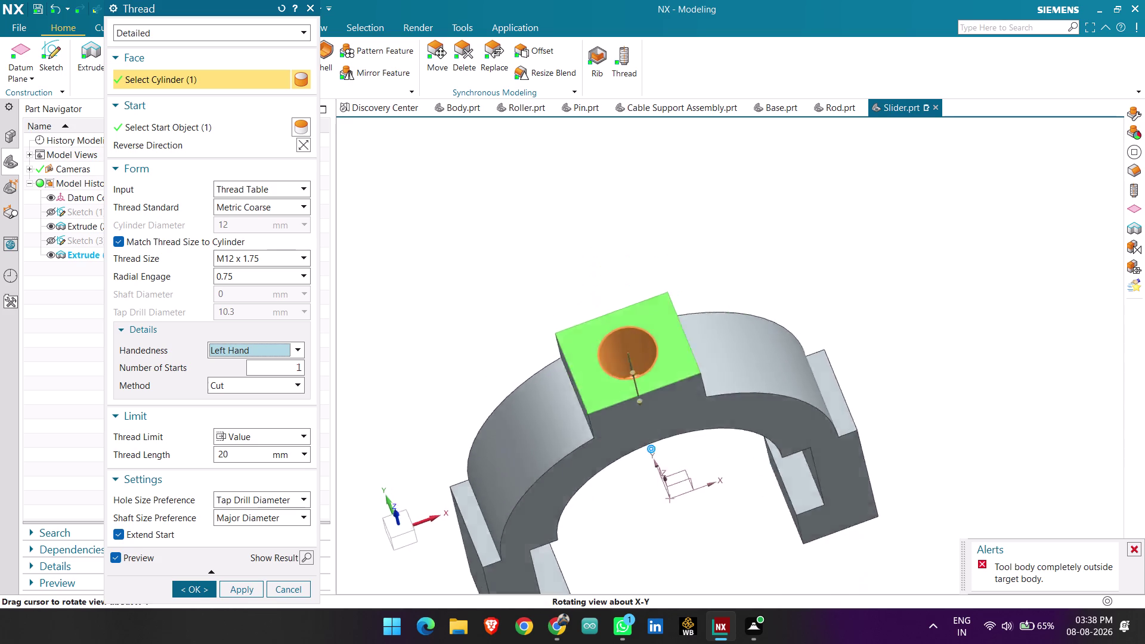
middle_drag(783, 261, 752, 202)
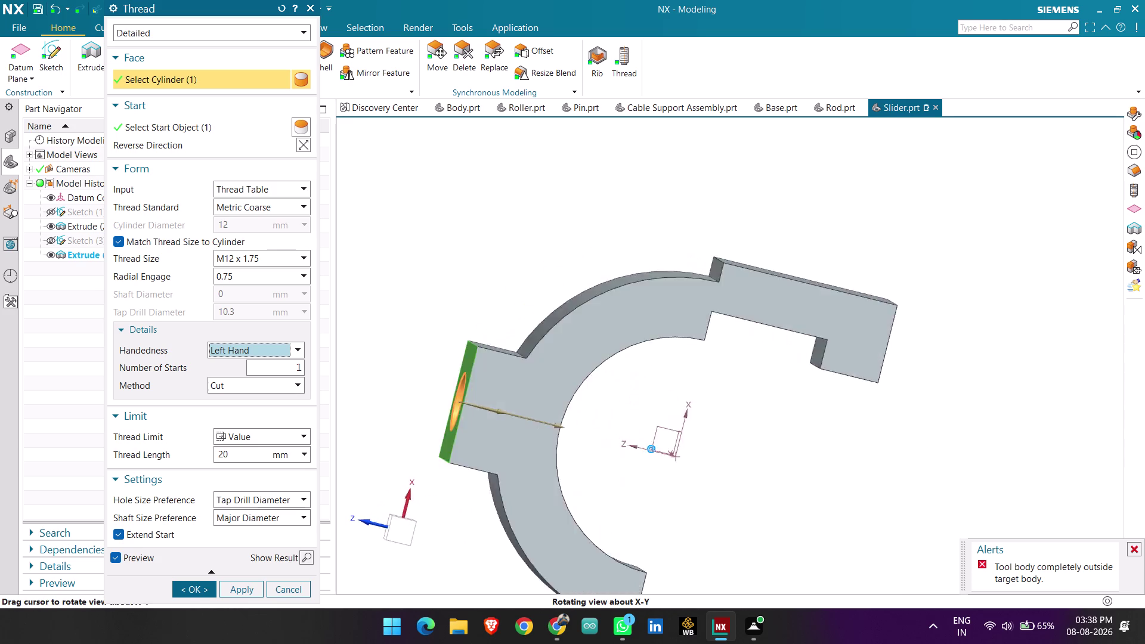
middle_drag(753, 202, 653, 264)
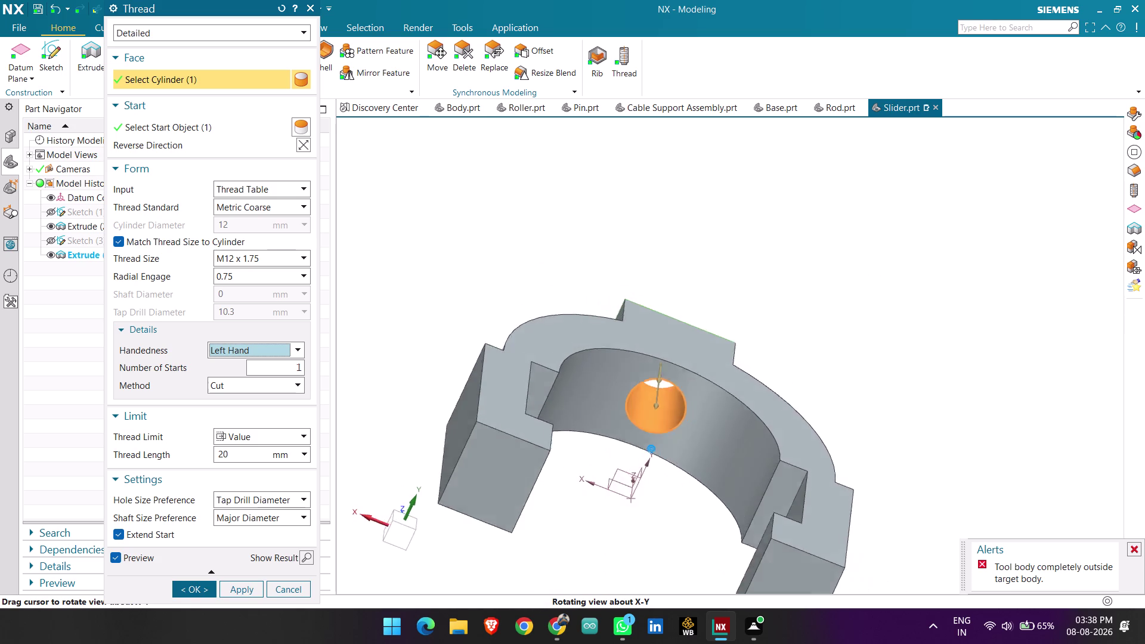
middle_drag(652, 264, 803, 254)
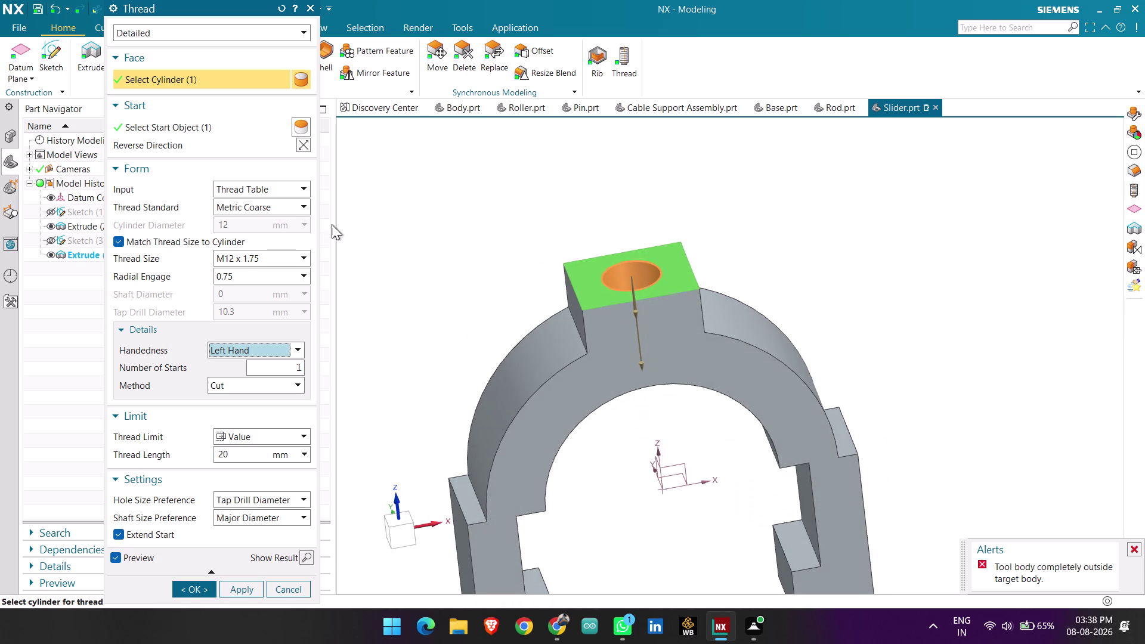
click(279, 207)
click(279, 207)
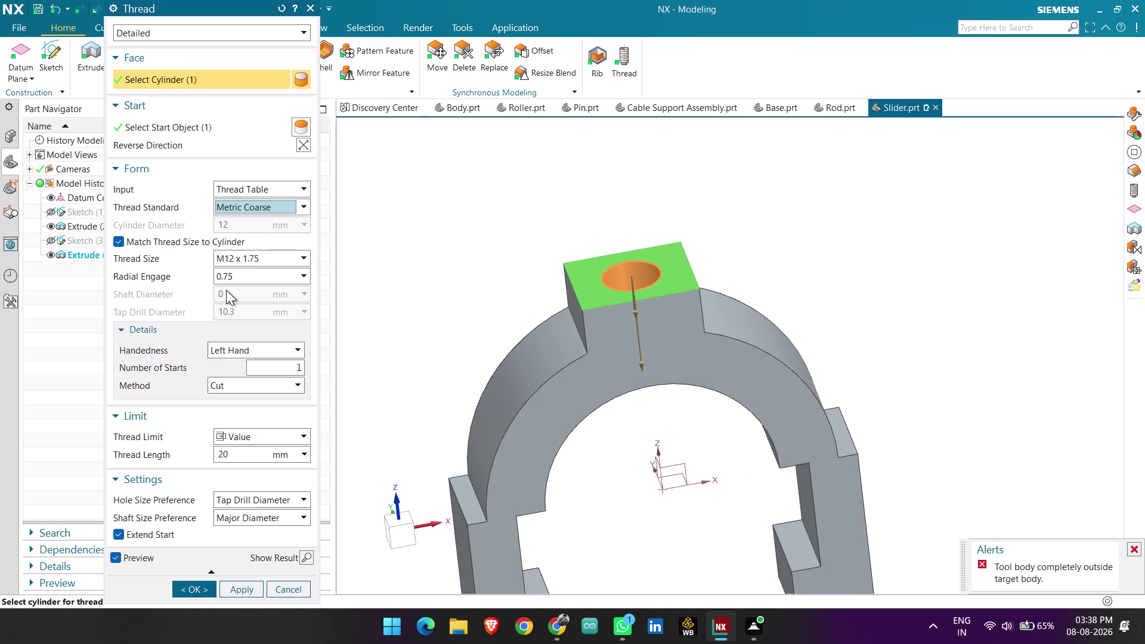
scroll(down, 3)
click(299, 366)
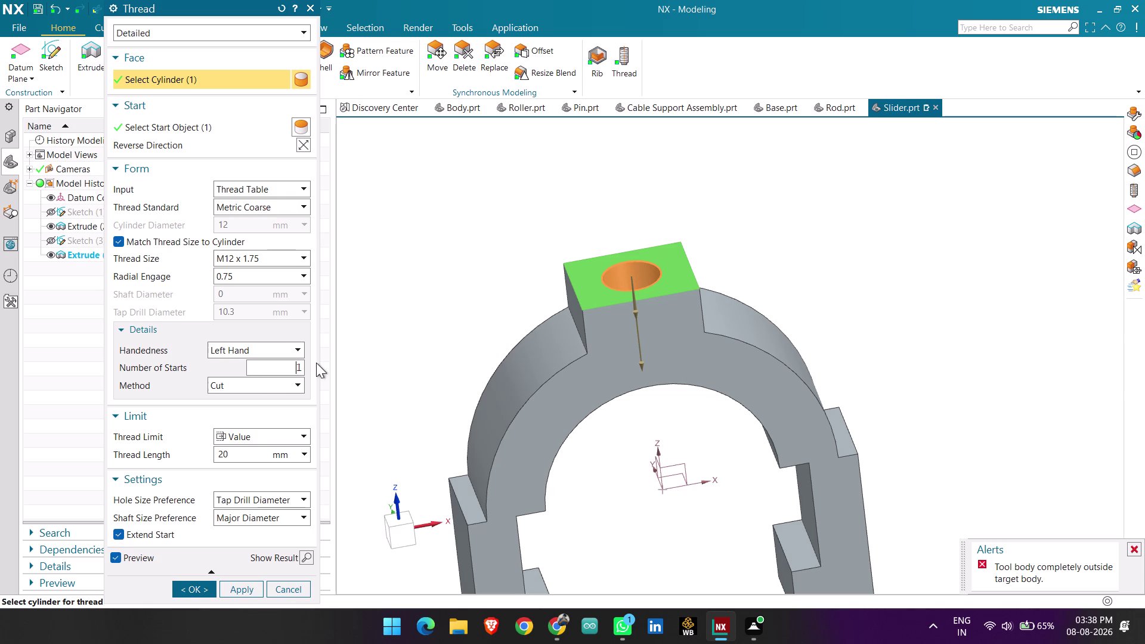
click(247, 436)
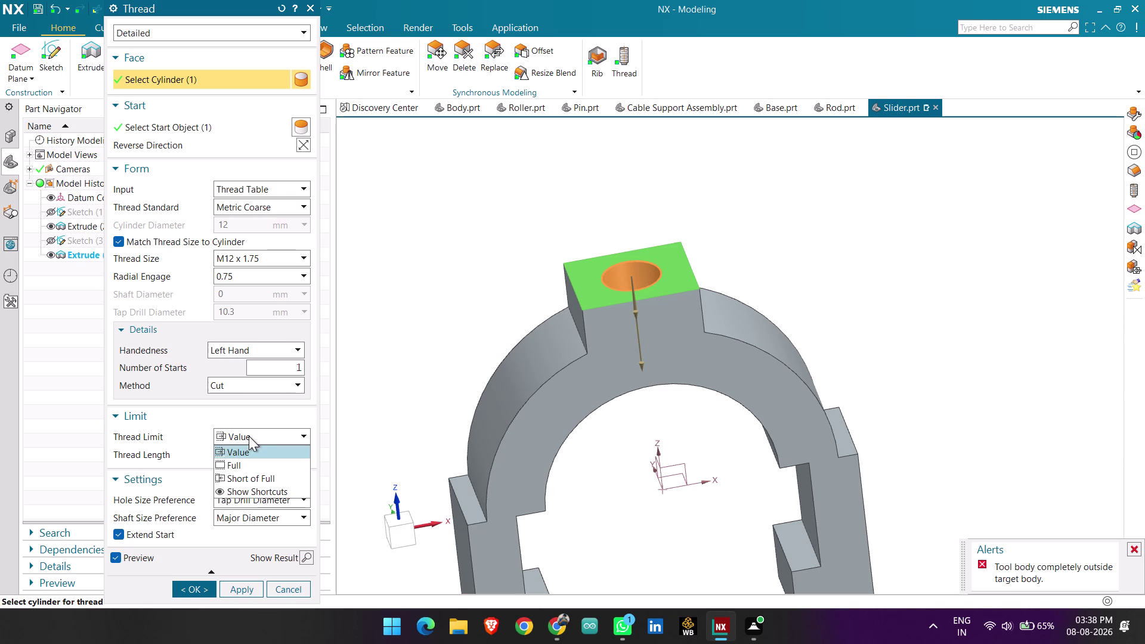
click(250, 465)
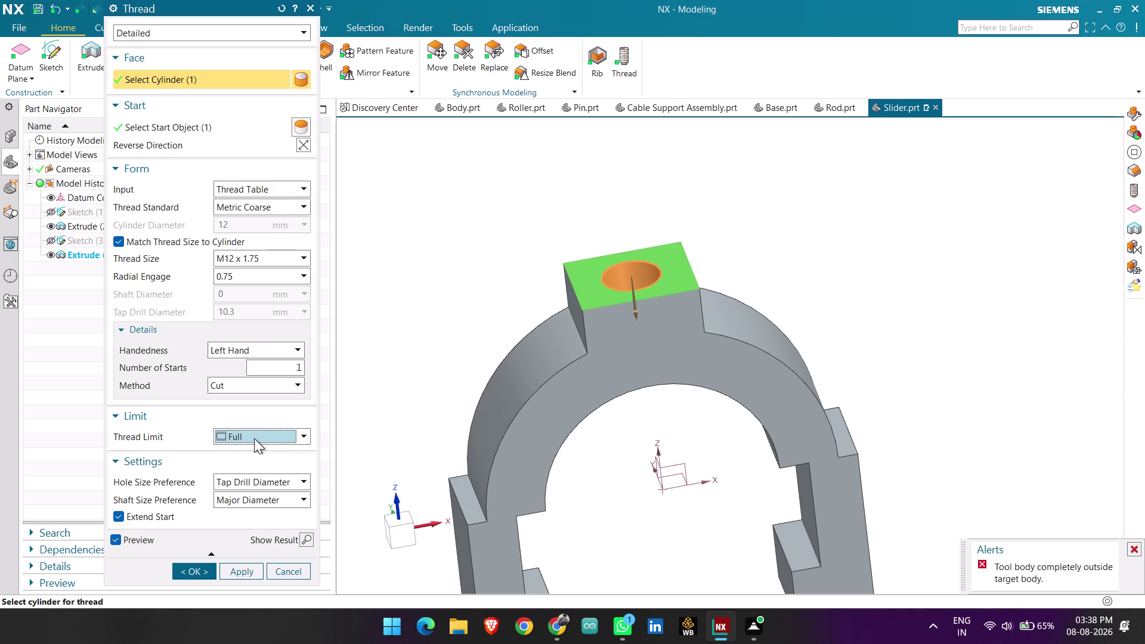
click(254, 434)
click(254, 452)
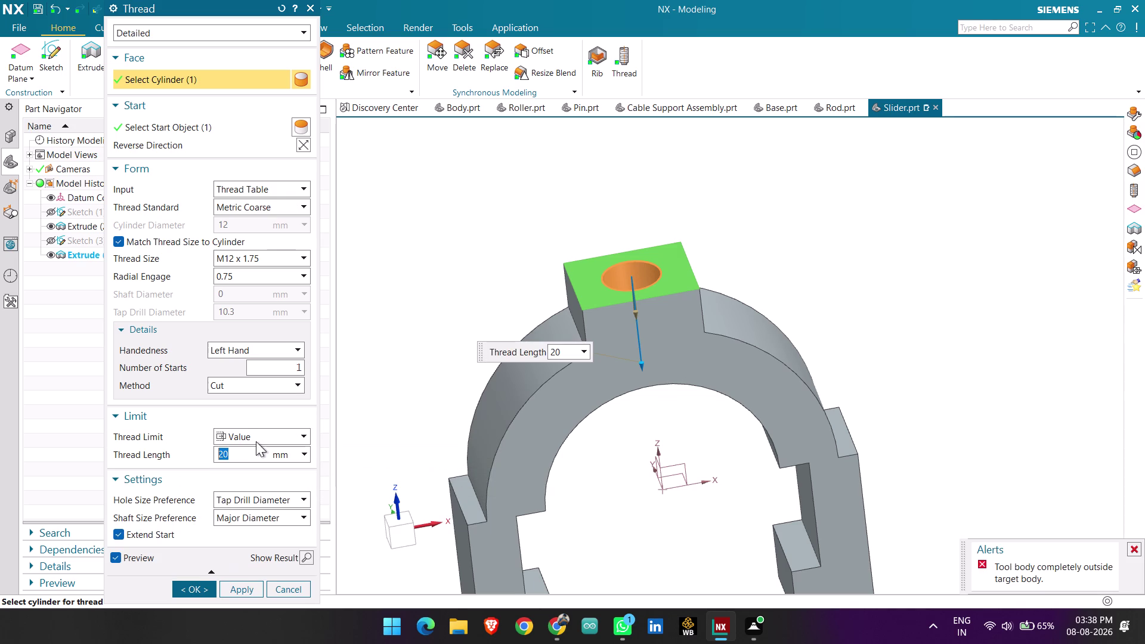
scroll(down, 3)
click(265, 496)
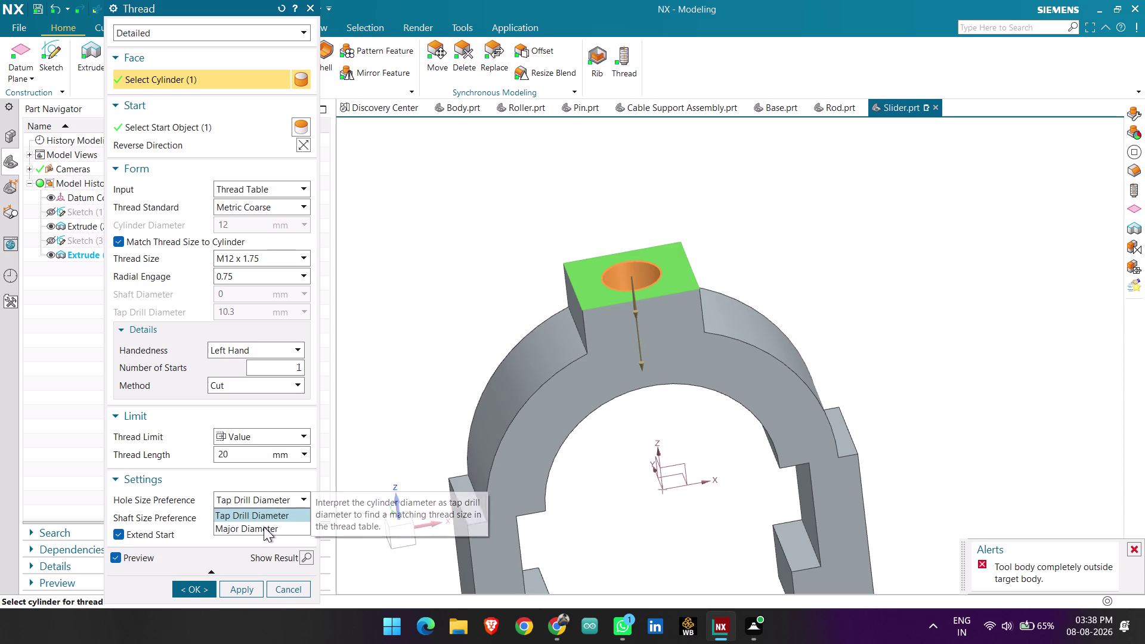
click(264, 526)
click(260, 500)
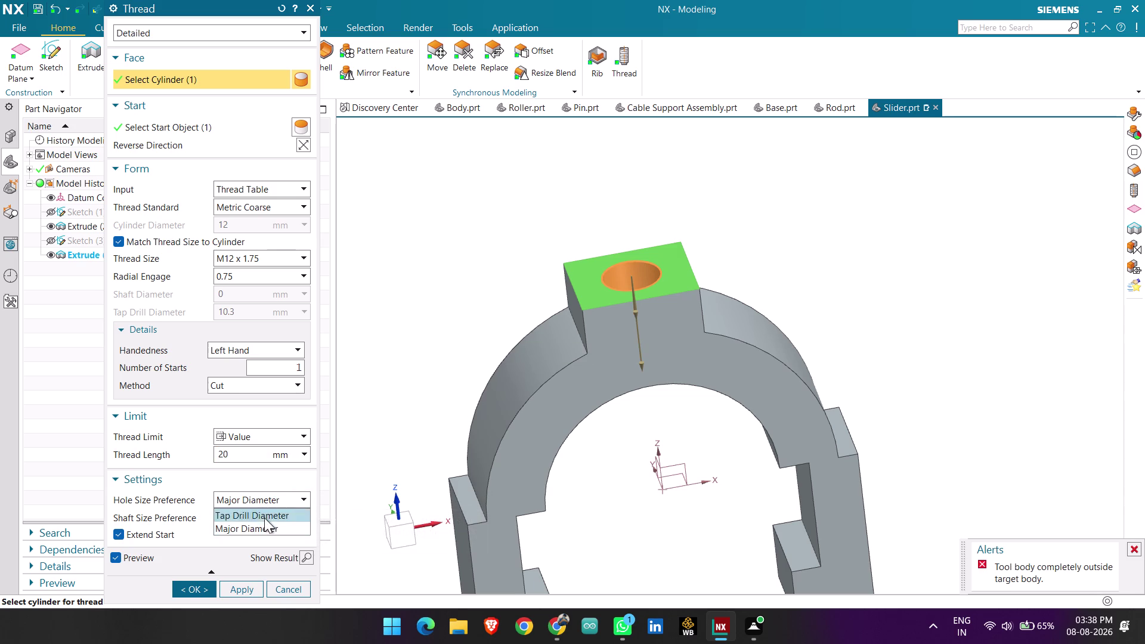
click(262, 511)
click(261, 519)
click(262, 546)
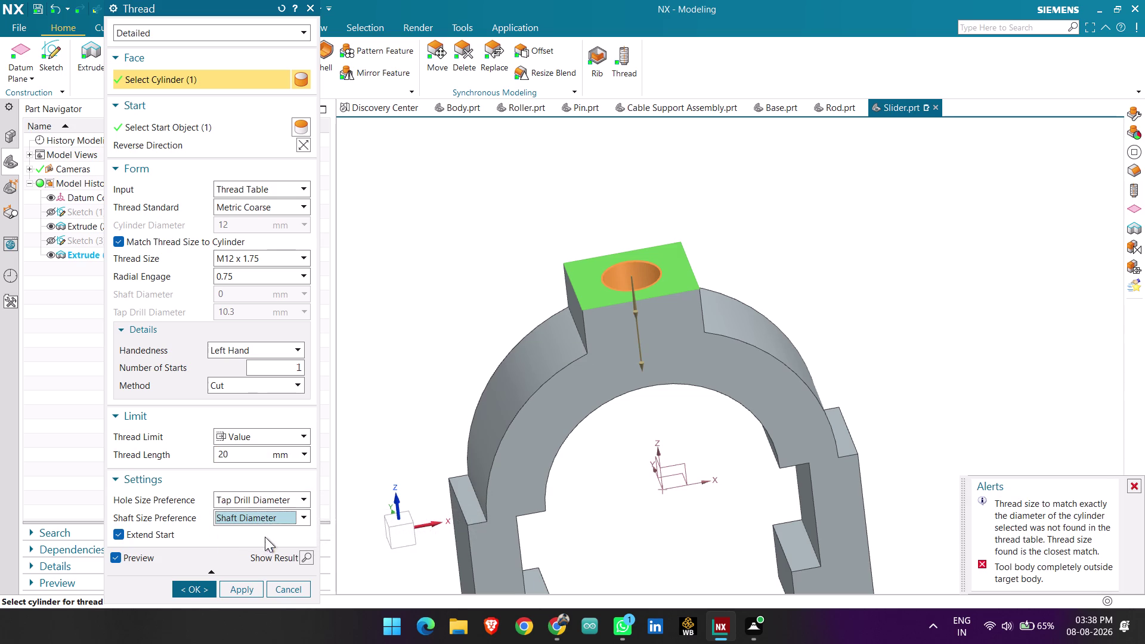
click(268, 523)
click(268, 535)
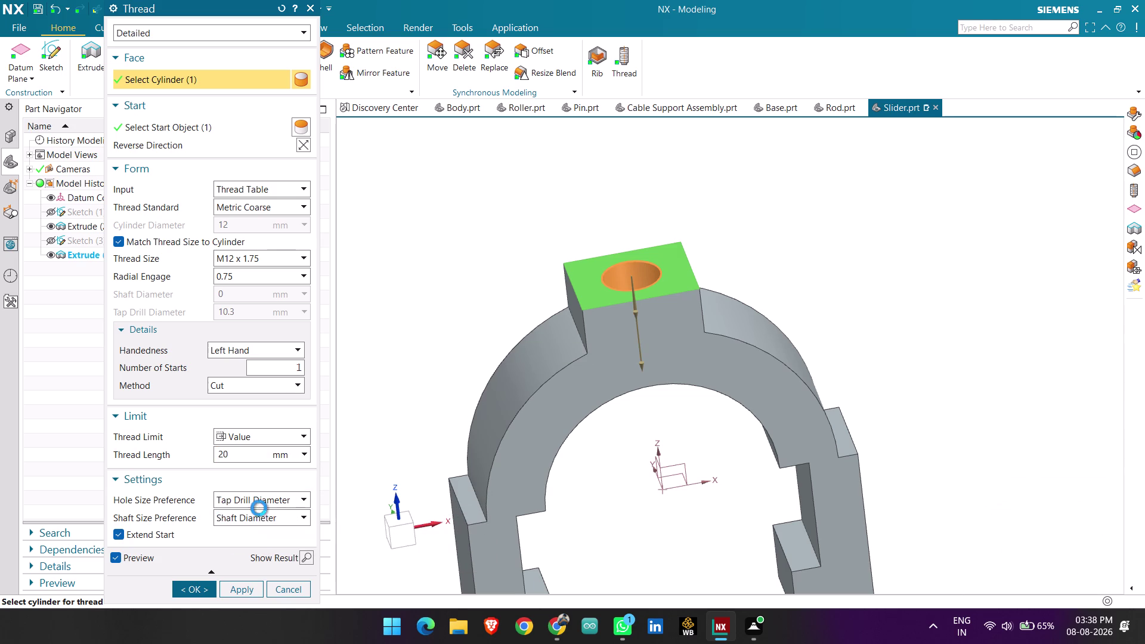
scroll(down, 3)
click(124, 536)
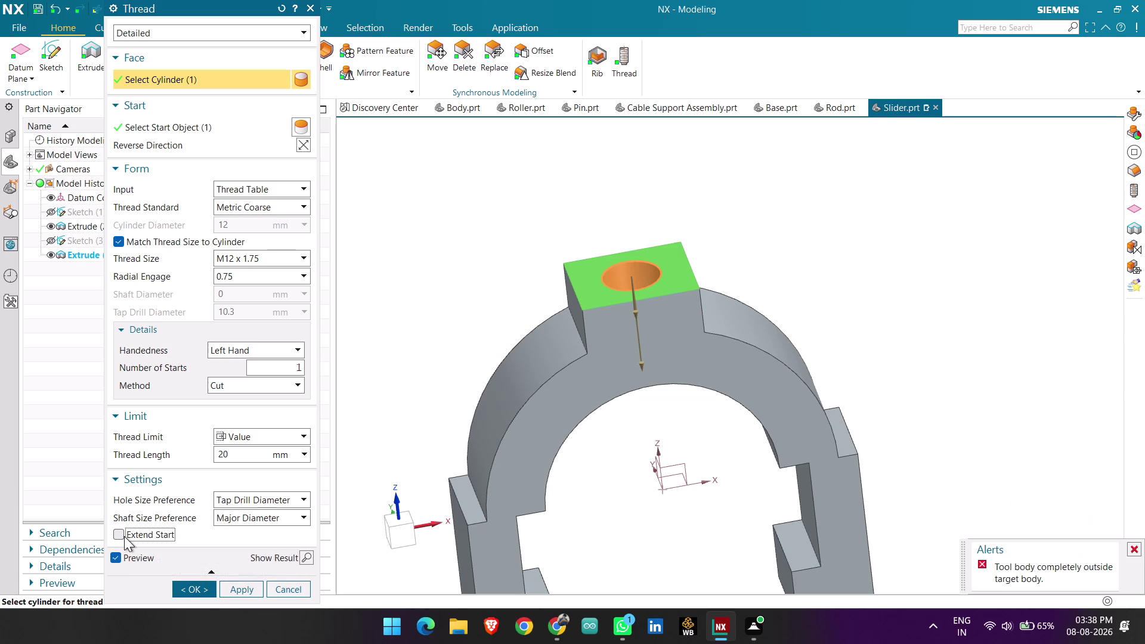
click(124, 535)
middle_drag(884, 394, 863, 366)
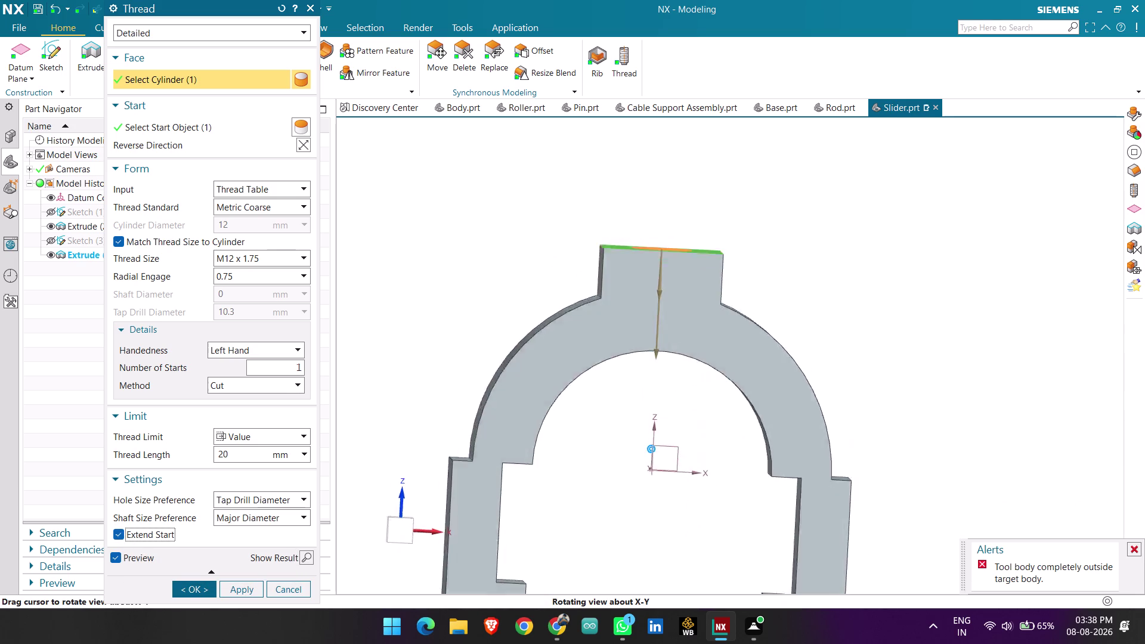
middle_drag(864, 366, 854, 371)
scroll(down, 3)
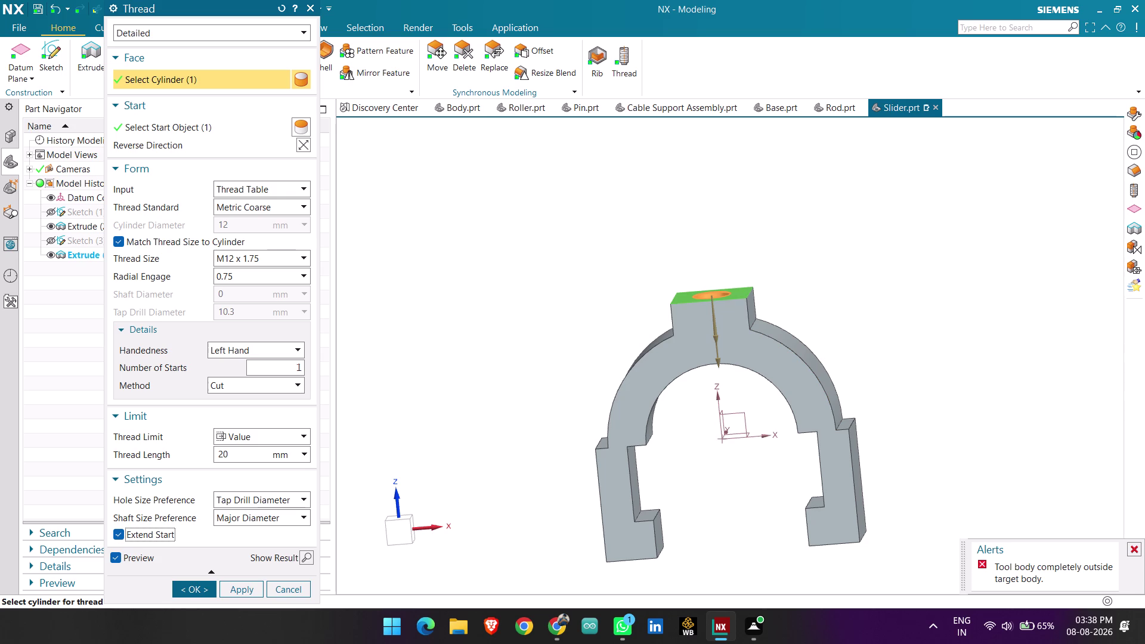
middle_drag(886, 359, 881, 336)
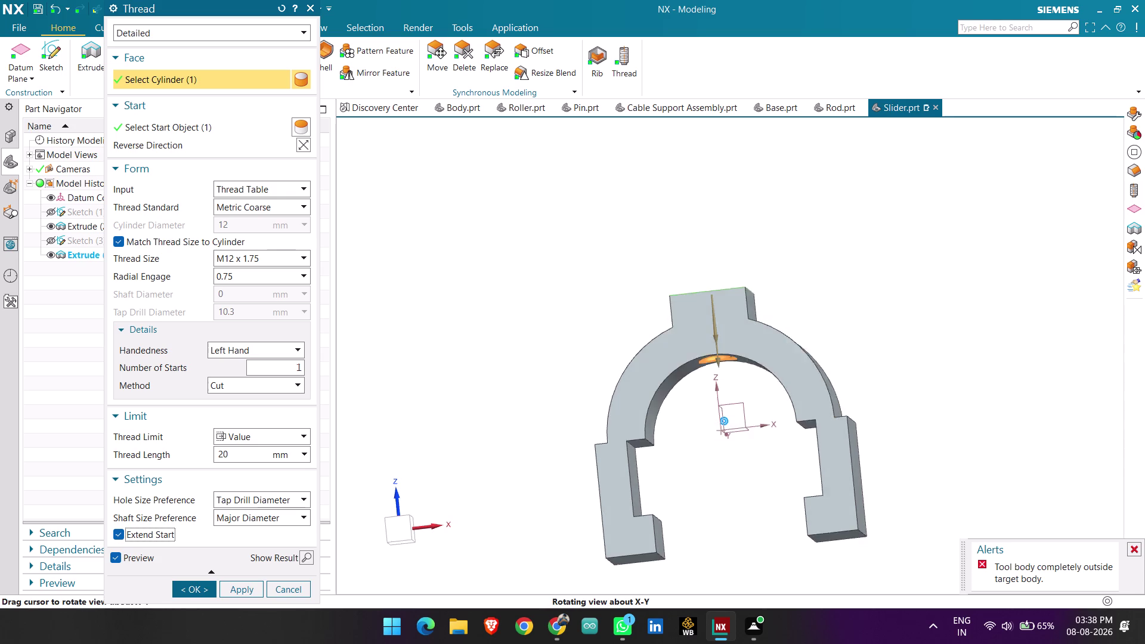
middle_drag(880, 337, 881, 329)
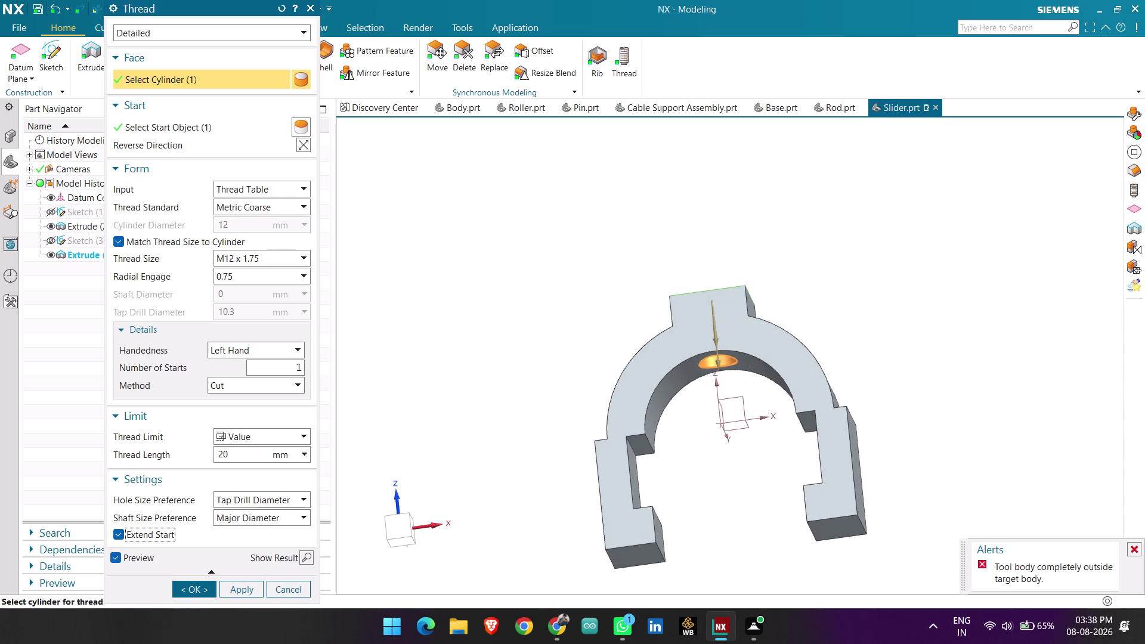